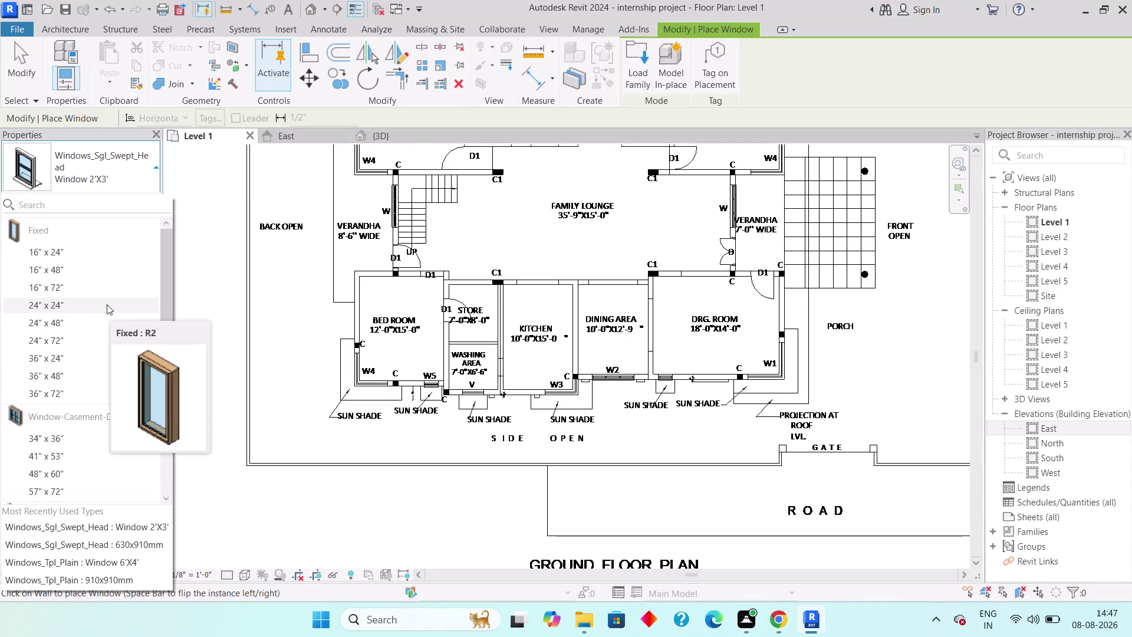
Choose the Fixed 16" x 24" window type from the Type Selector.
scroll(up, 3)
scroll(down, 3)
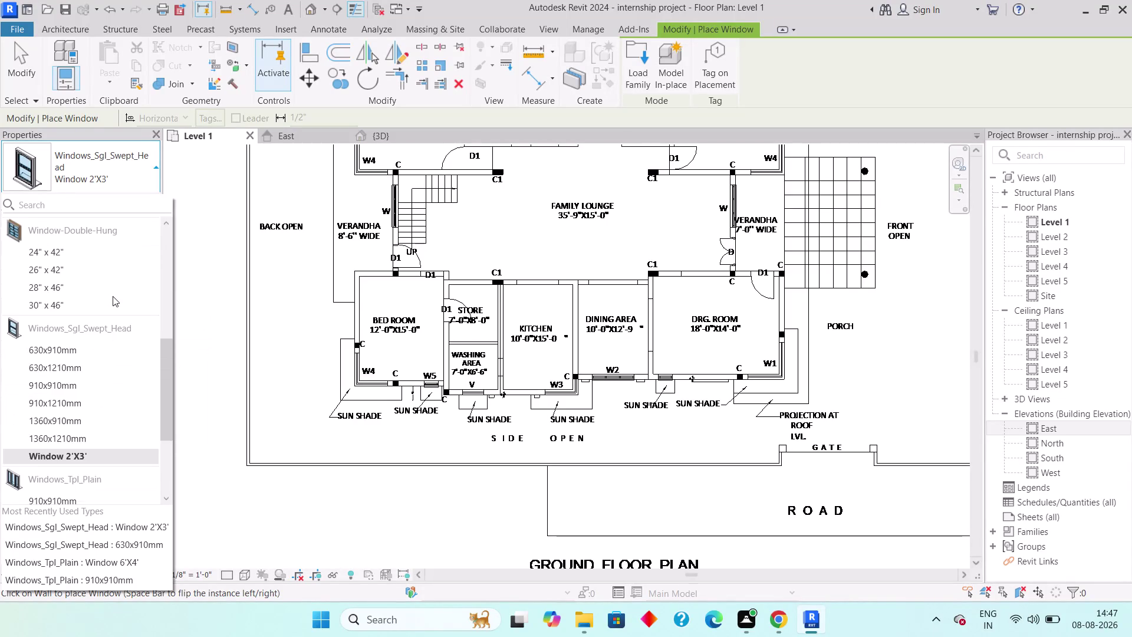
scroll(down, 3)
scroll(down, 3)
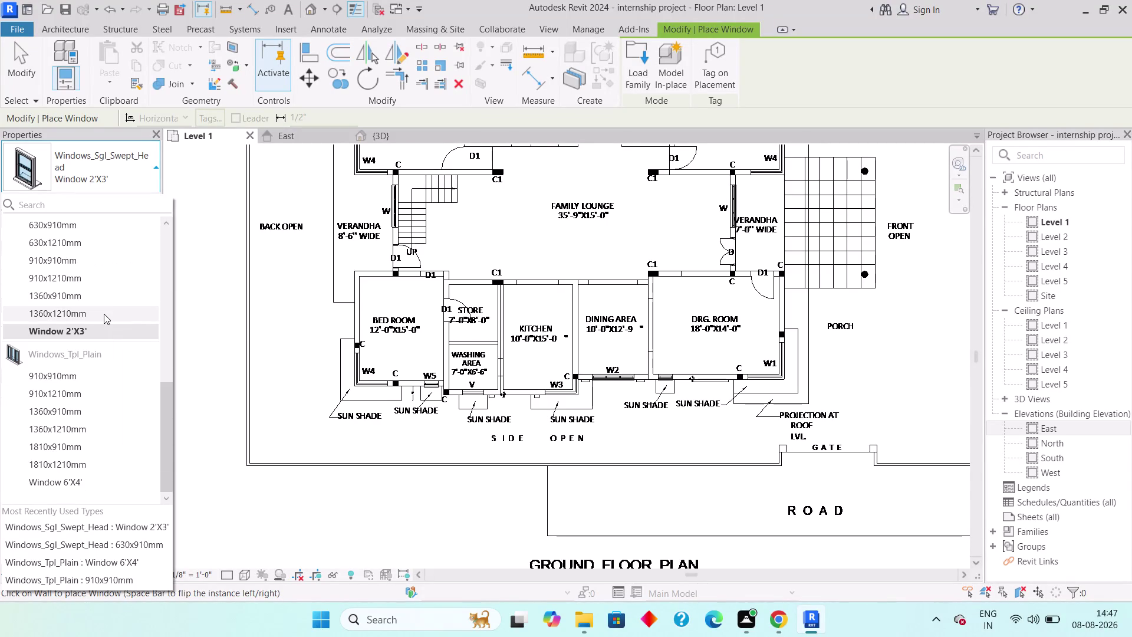
scroll(up, 3)
scroll(up, 3)
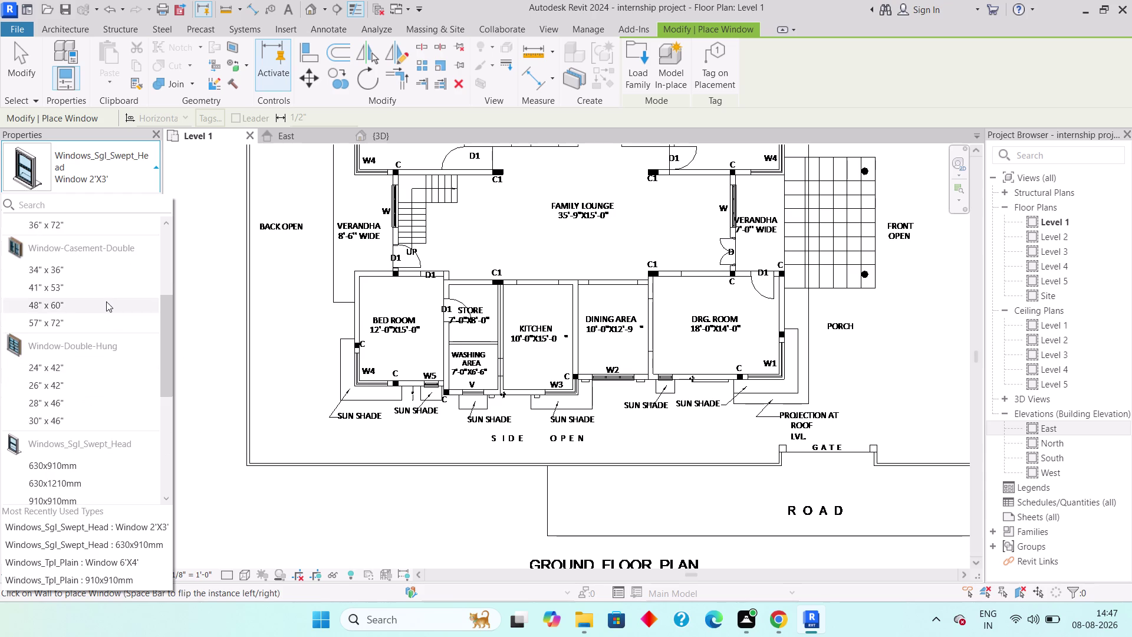
scroll(up, 3)
scroll(up, 3)
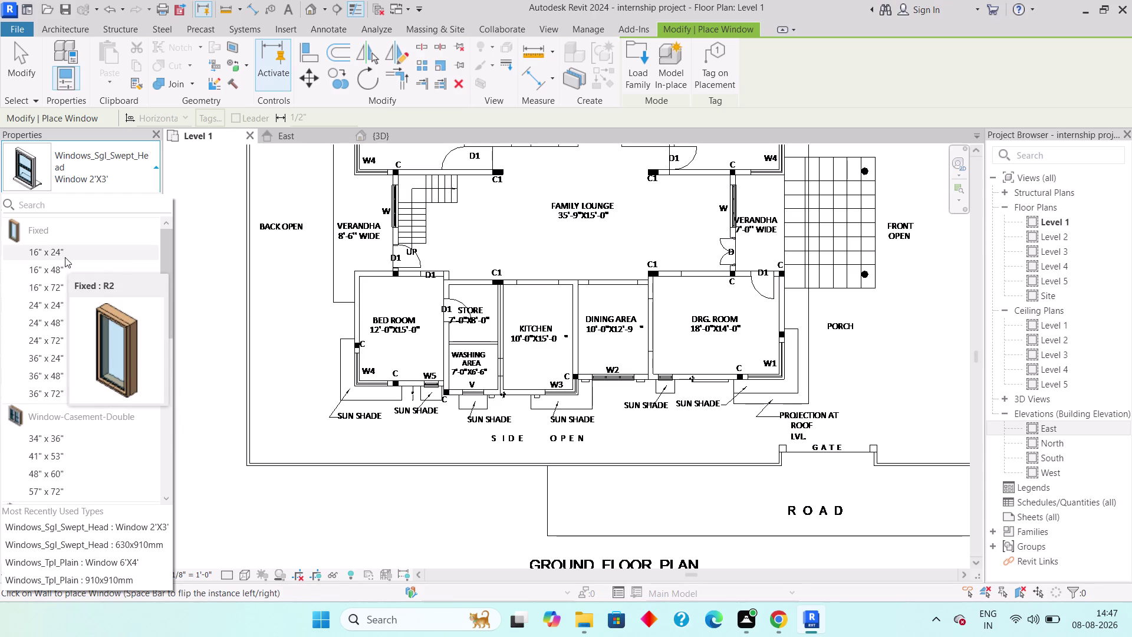
scroll(down, 3)
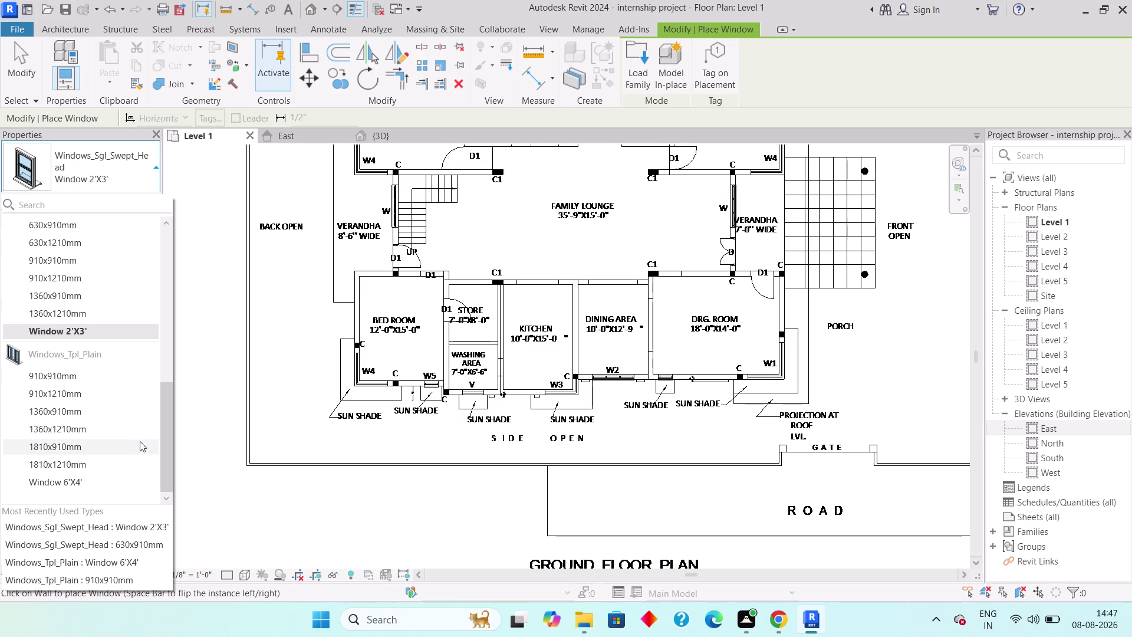
scroll(up, 3)
scroll(up, 3)
scroll(up, 3)
click(106, 256)
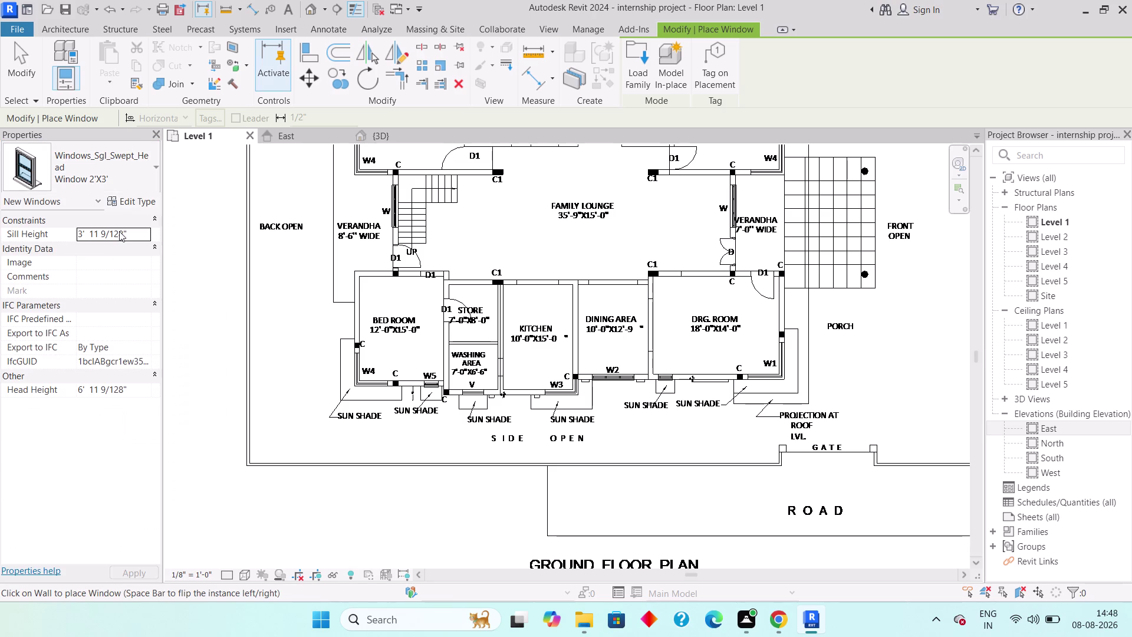
Open the type properties of the Fixed 16" x 24" window type.
click(132, 196)
click(133, 200)
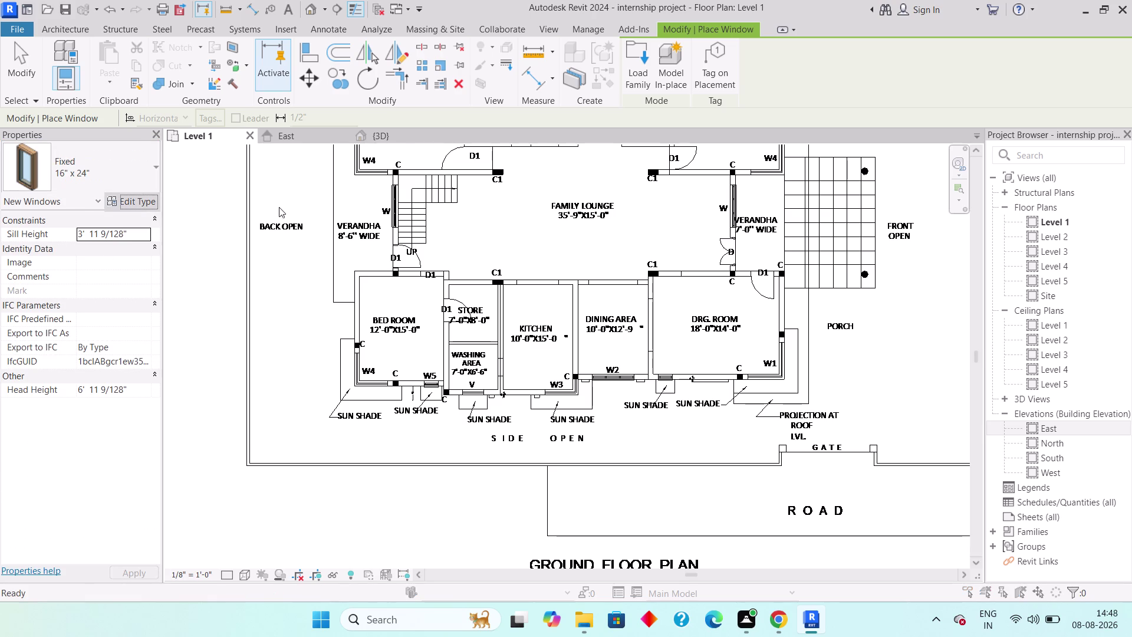
click(942, 139)
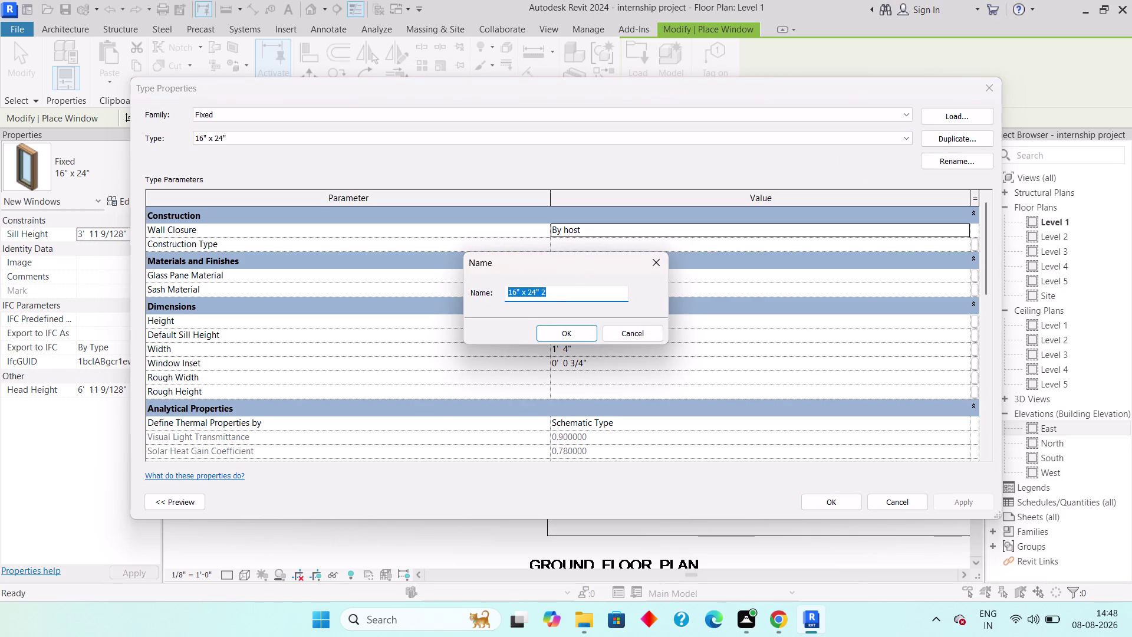
key(shift+v)
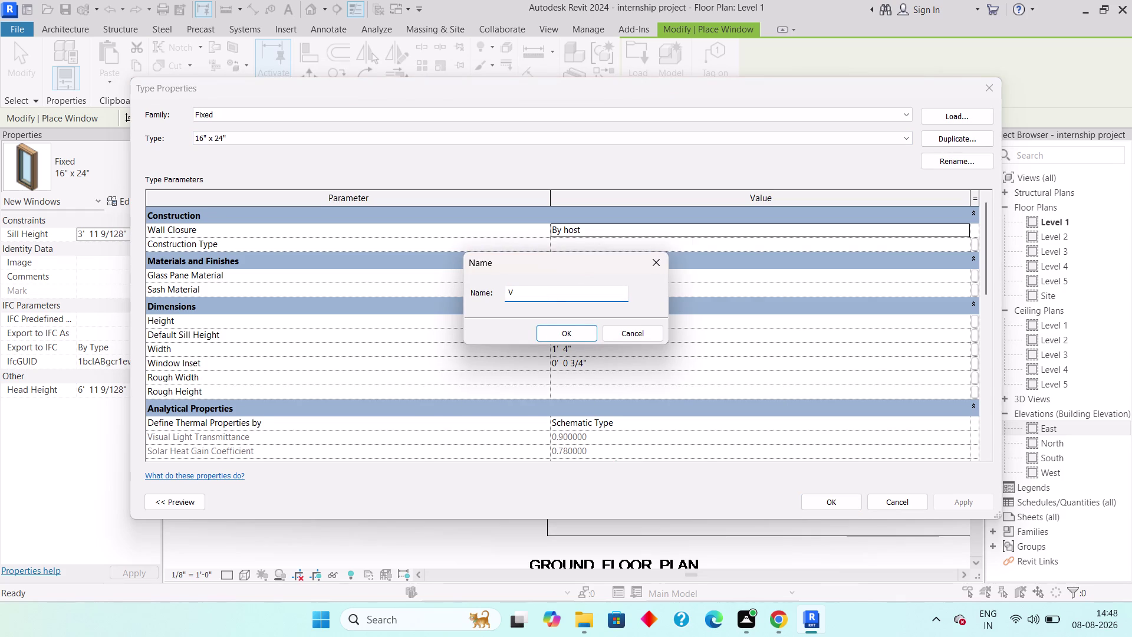
text(an)
key(BackSpace)
key(BackSpace)
text(enti)
text(lation)
key(space)
key(3)
key(apostrophe)
key(shift+x)
text(1')
click(571, 333)
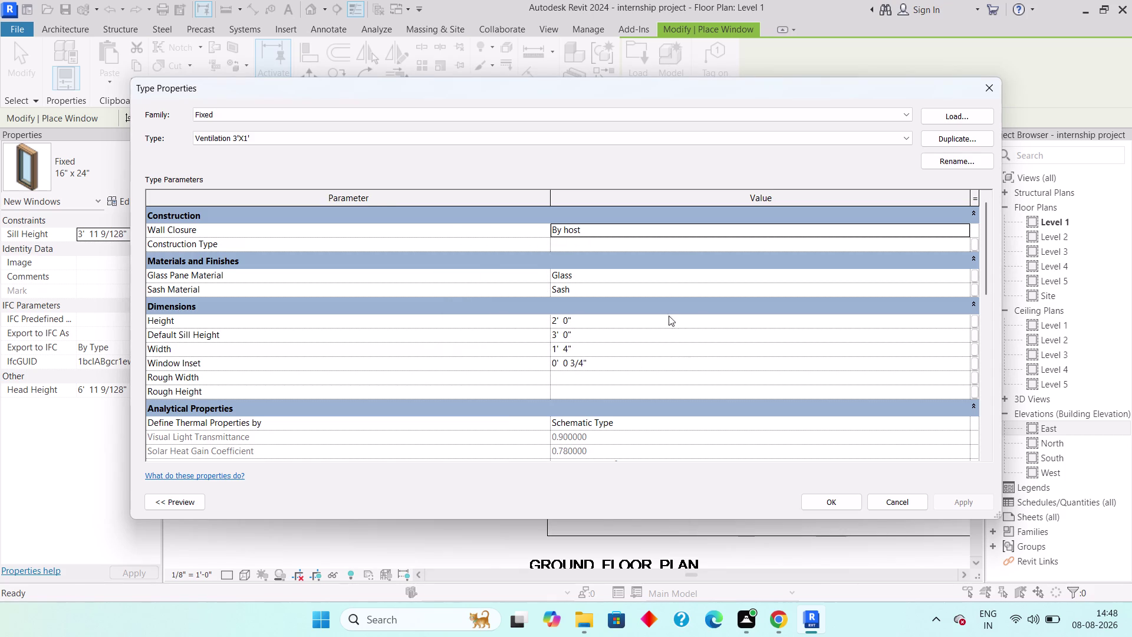
scroll(down, 3)
scroll(up, 3)
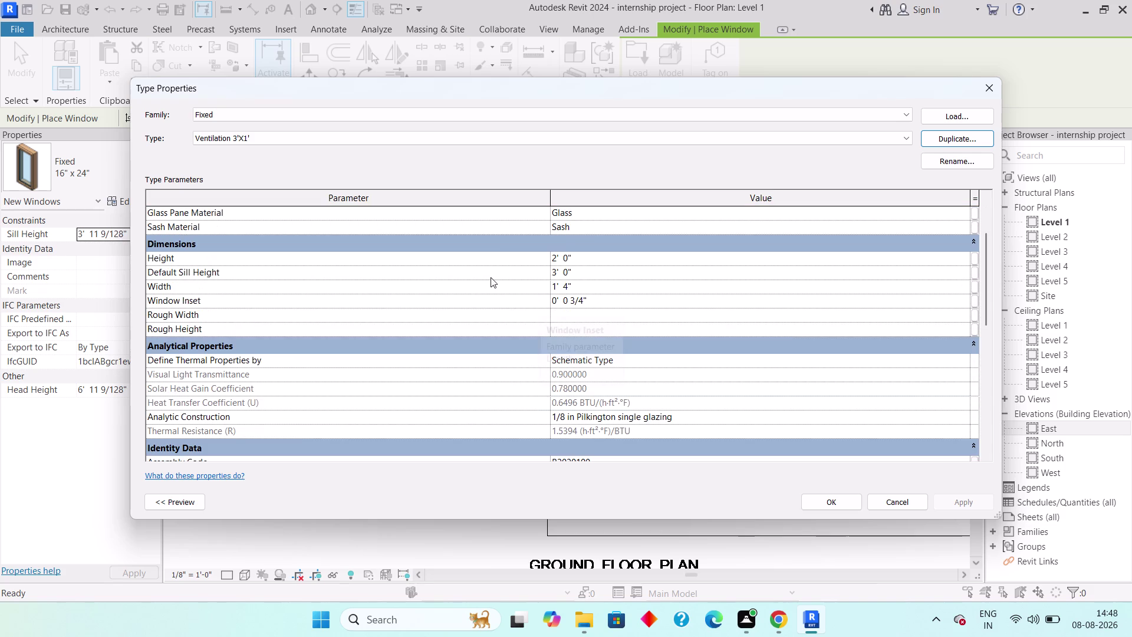
click(601, 257)
text(1)
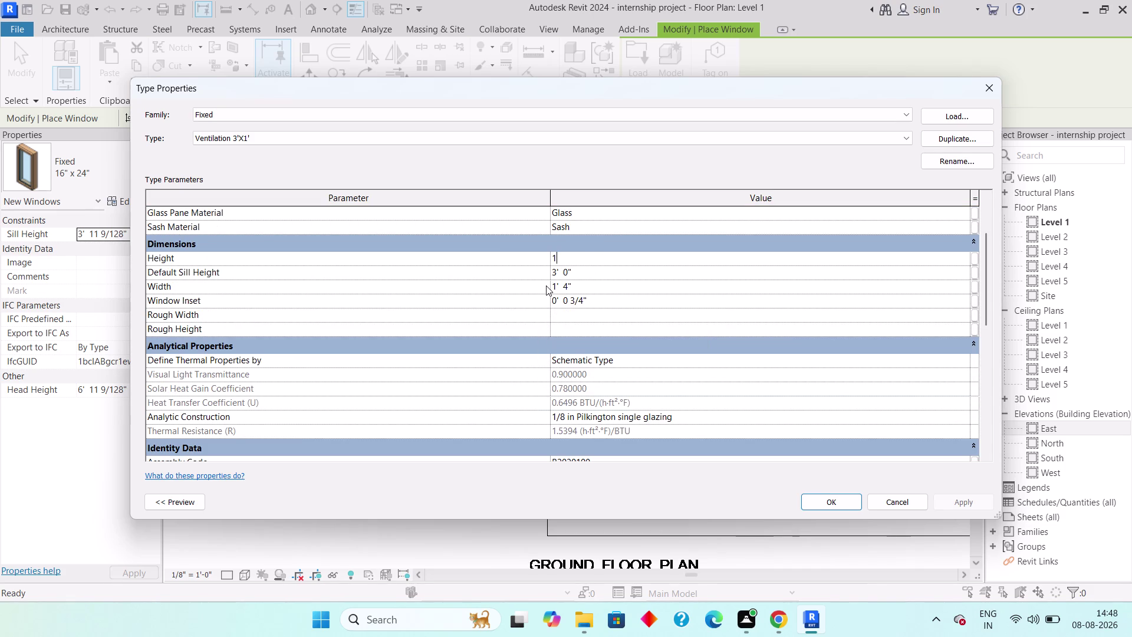
text(')
key(Return)
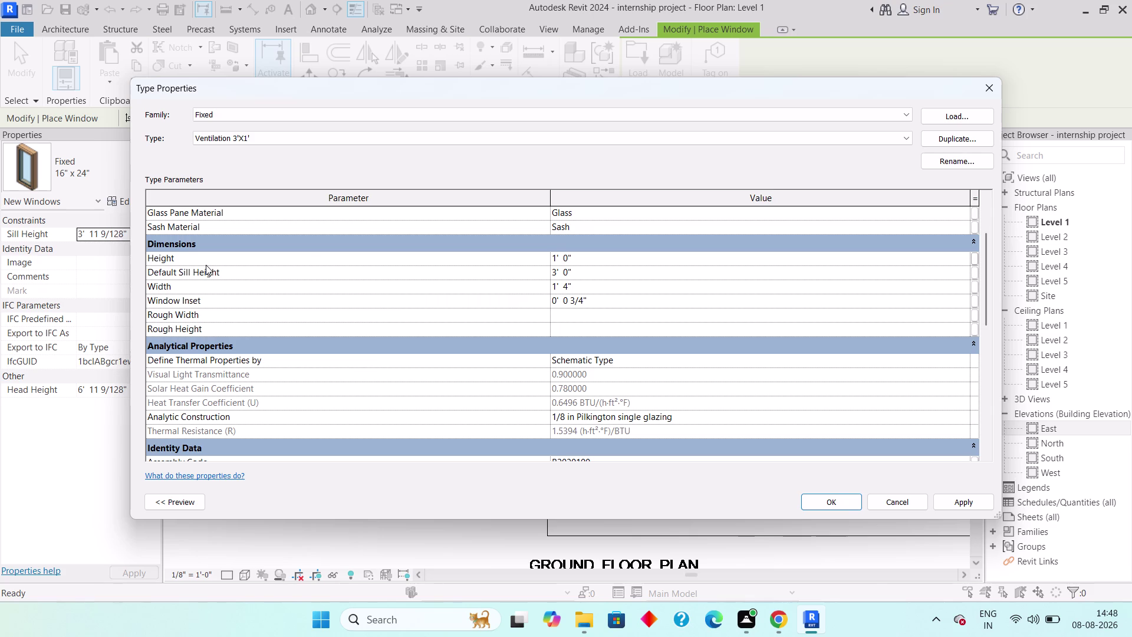
click(595, 275)
text(7')
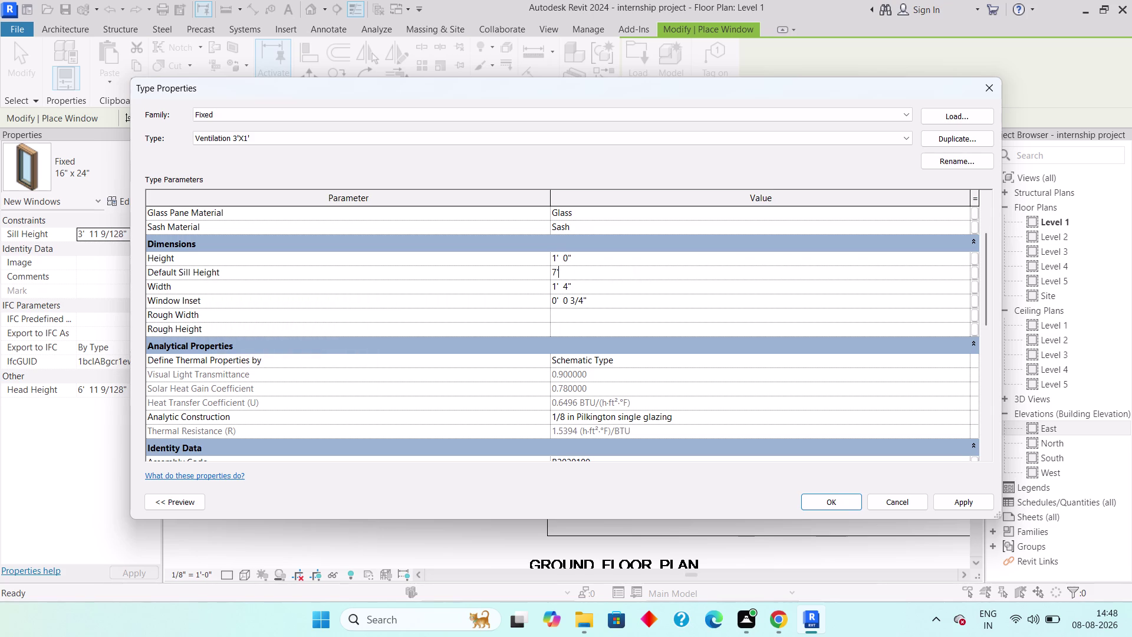
key(Return)
click(592, 310)
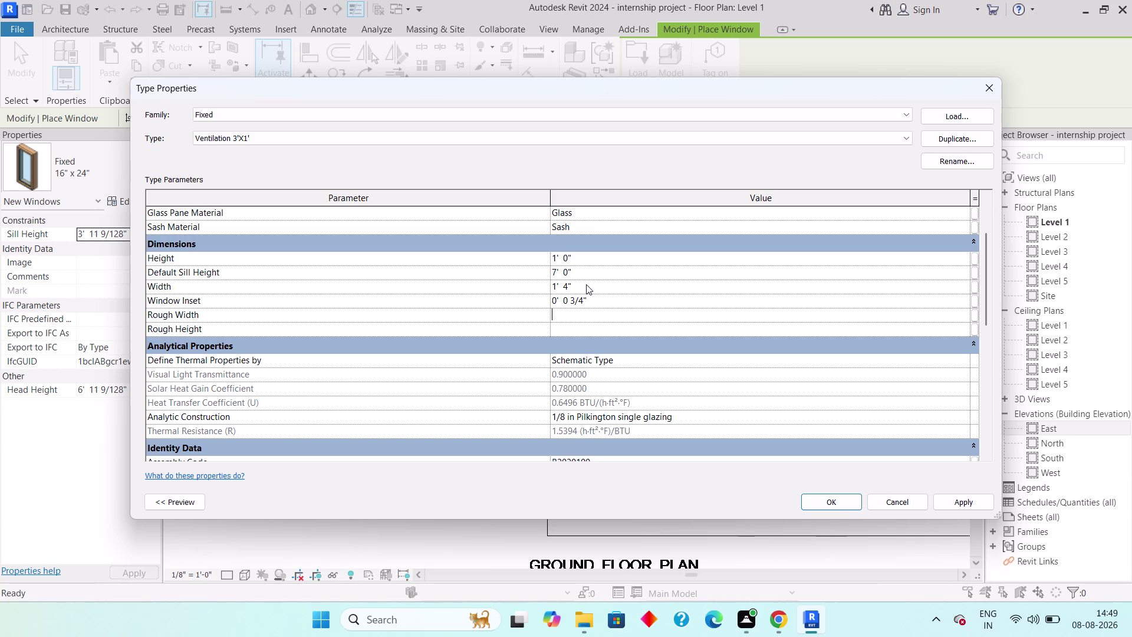
click(586, 284)
click(994, 88)
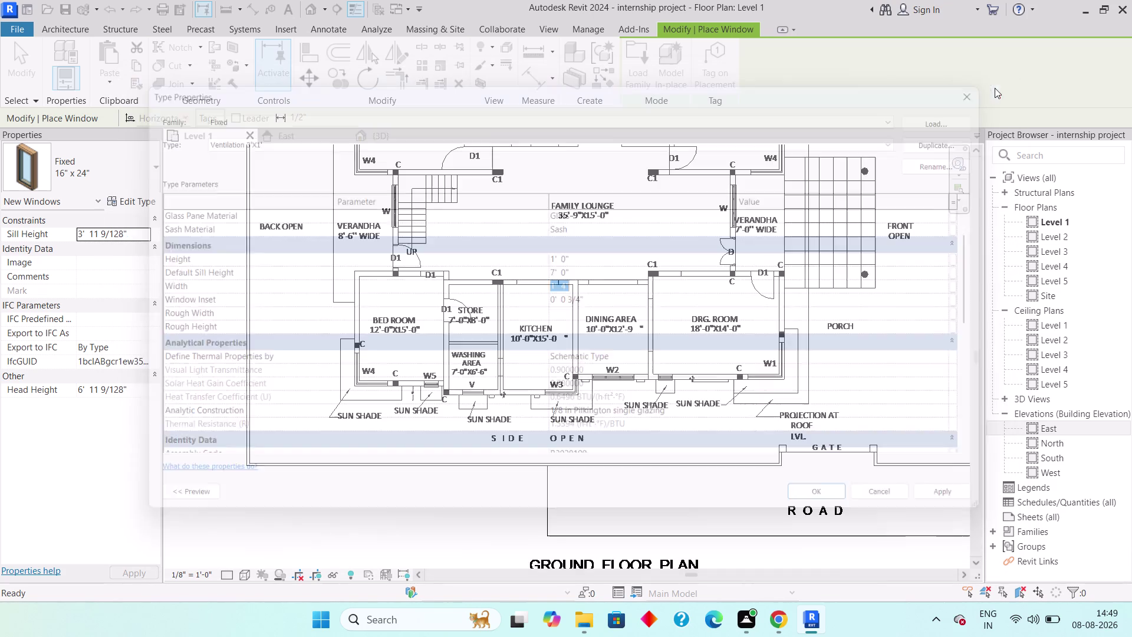
scroll(up, 3)
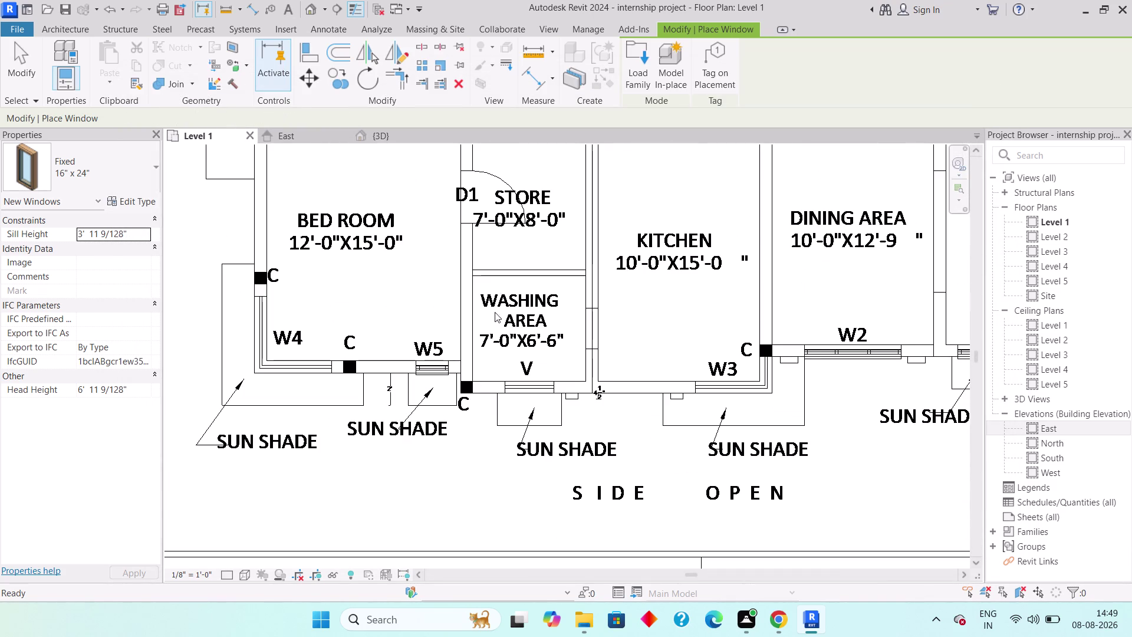
click(218, 9)
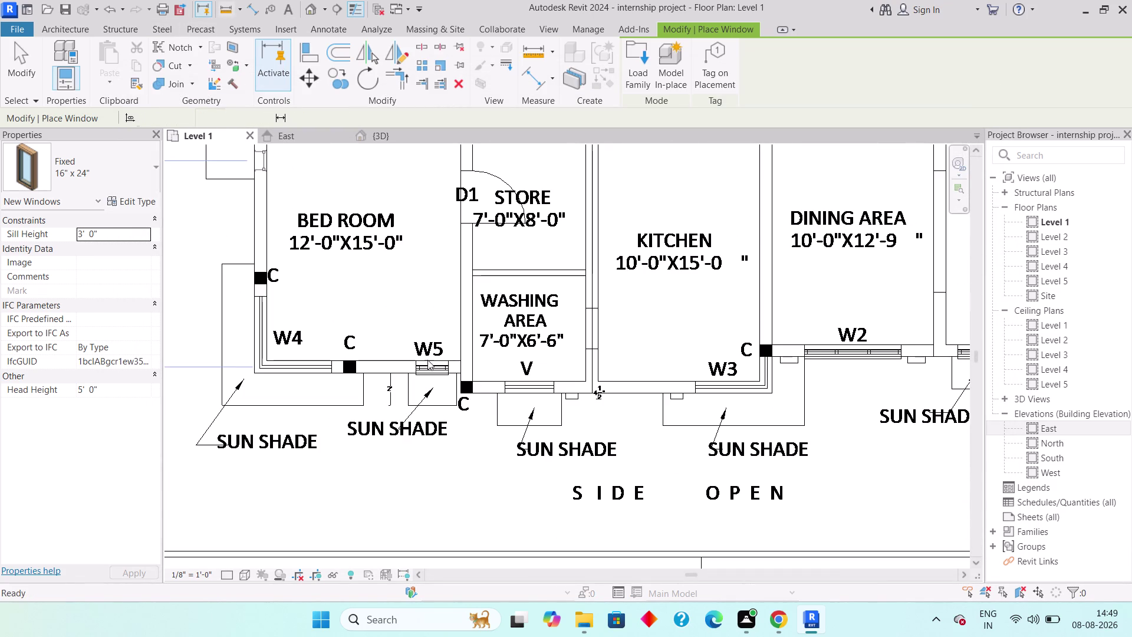
click(505, 395)
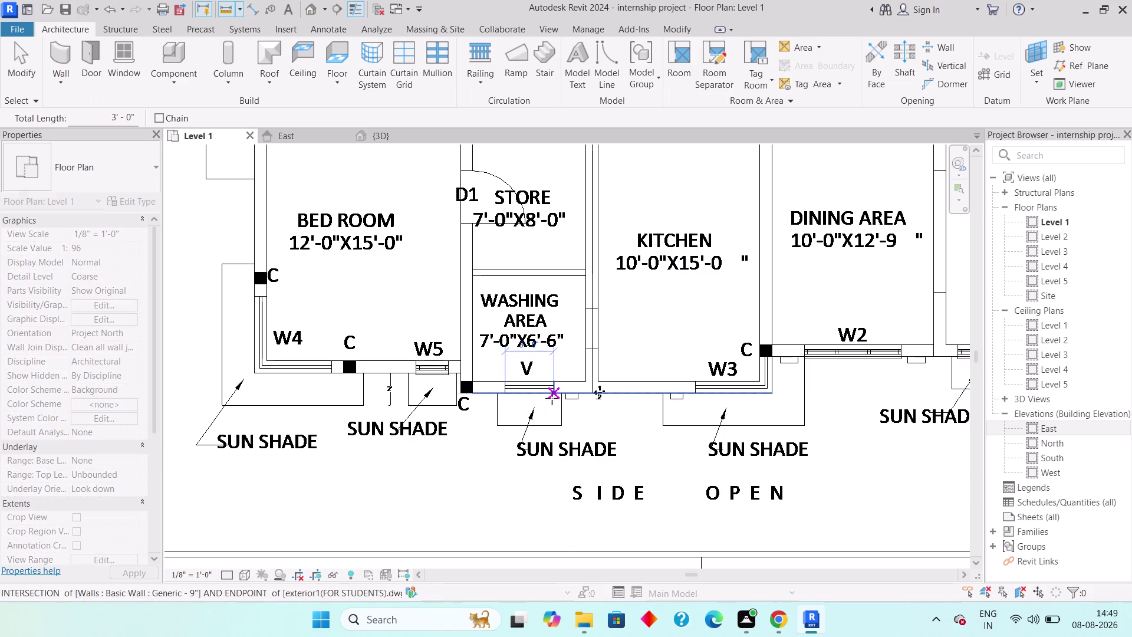
click(552, 398)
scroll(up, 3)
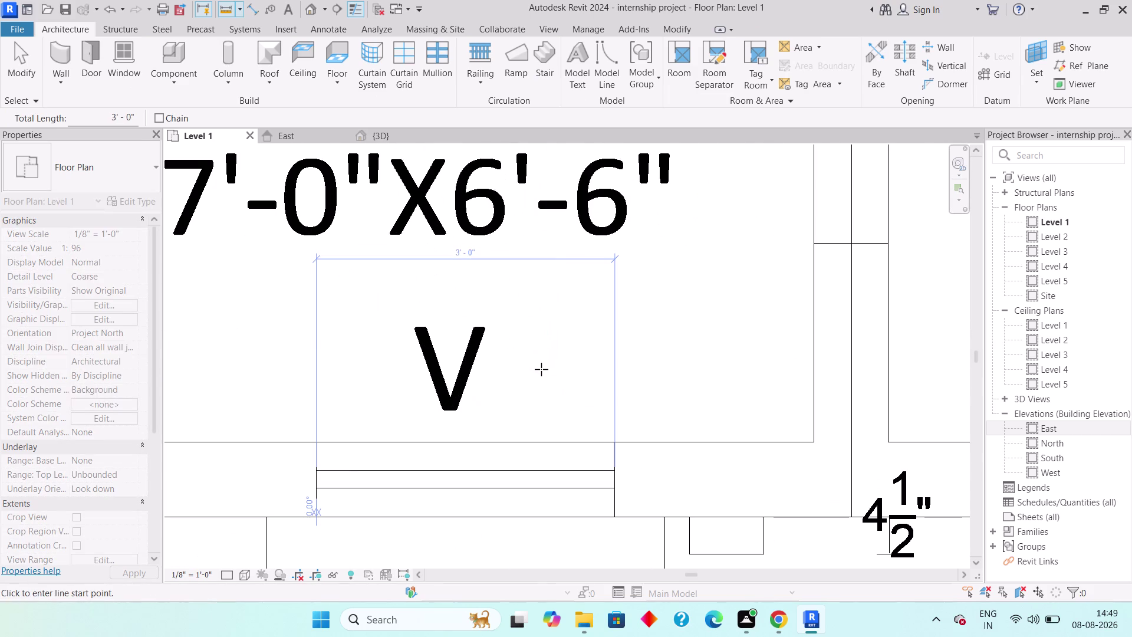
key(Escape)
scroll(down, 3)
key(Escape)
scroll(down, 3)
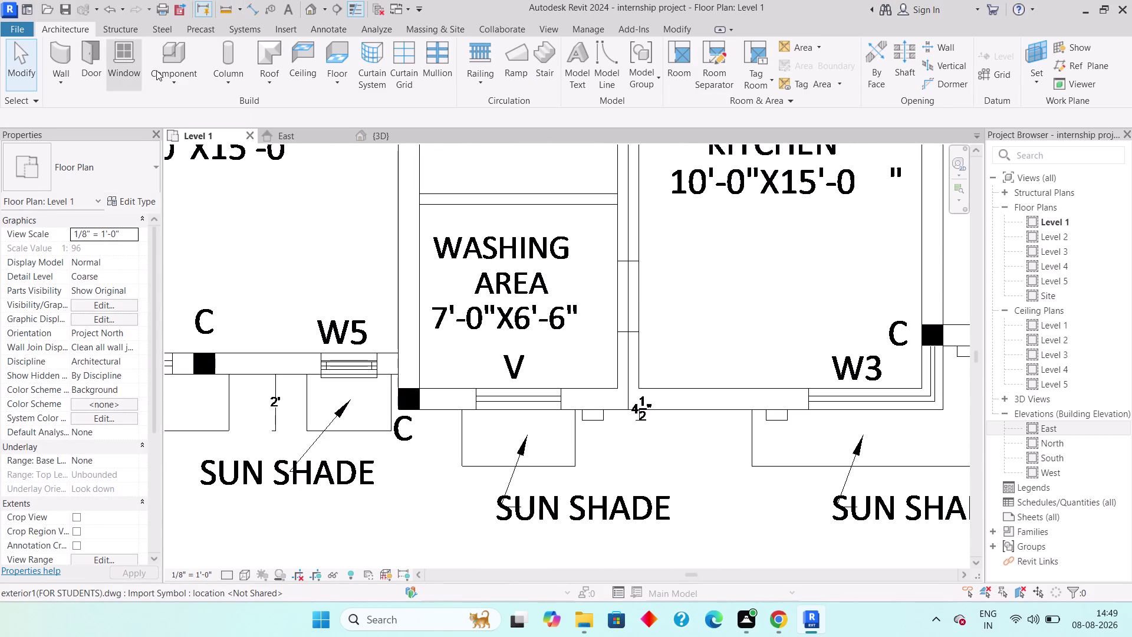
click(136, 72)
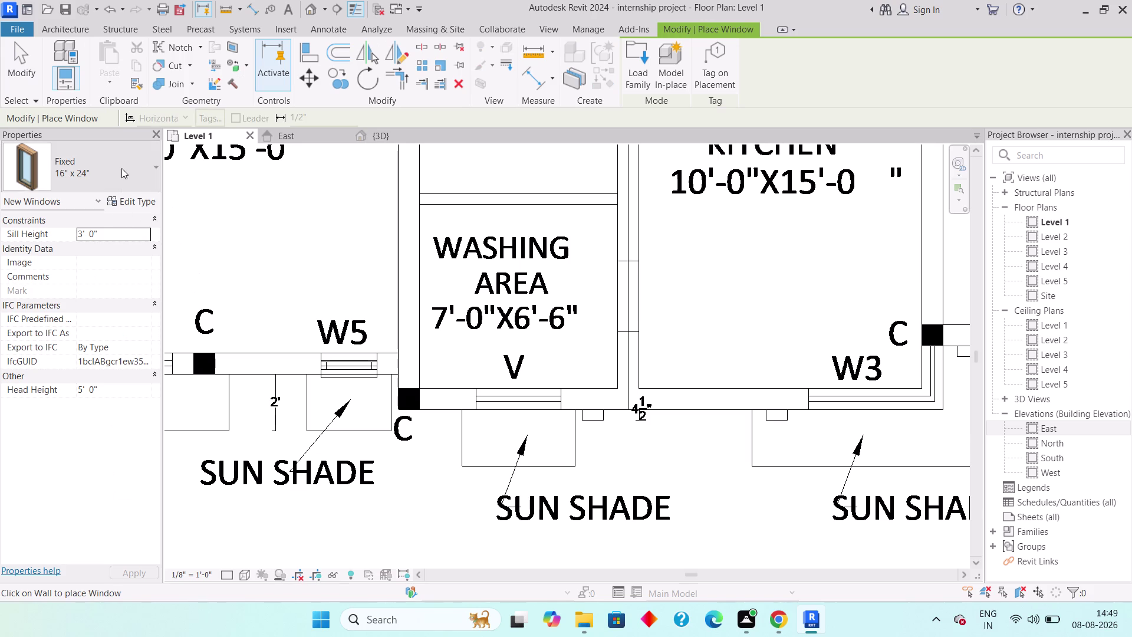
click(122, 161)
click(120, 160)
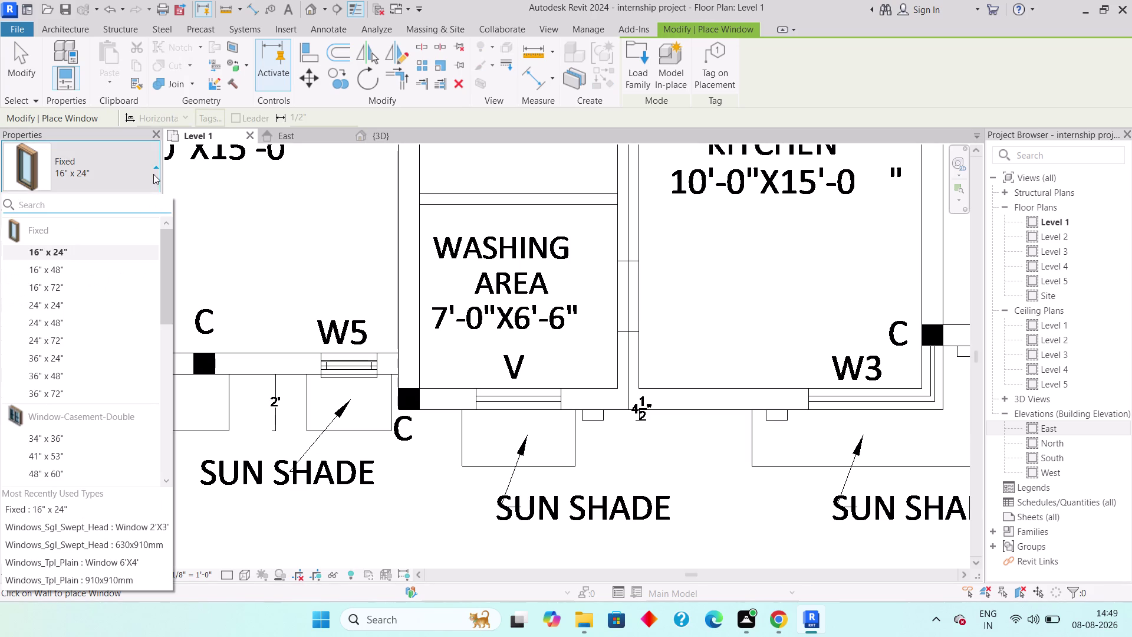
click(193, 186)
click(156, 197)
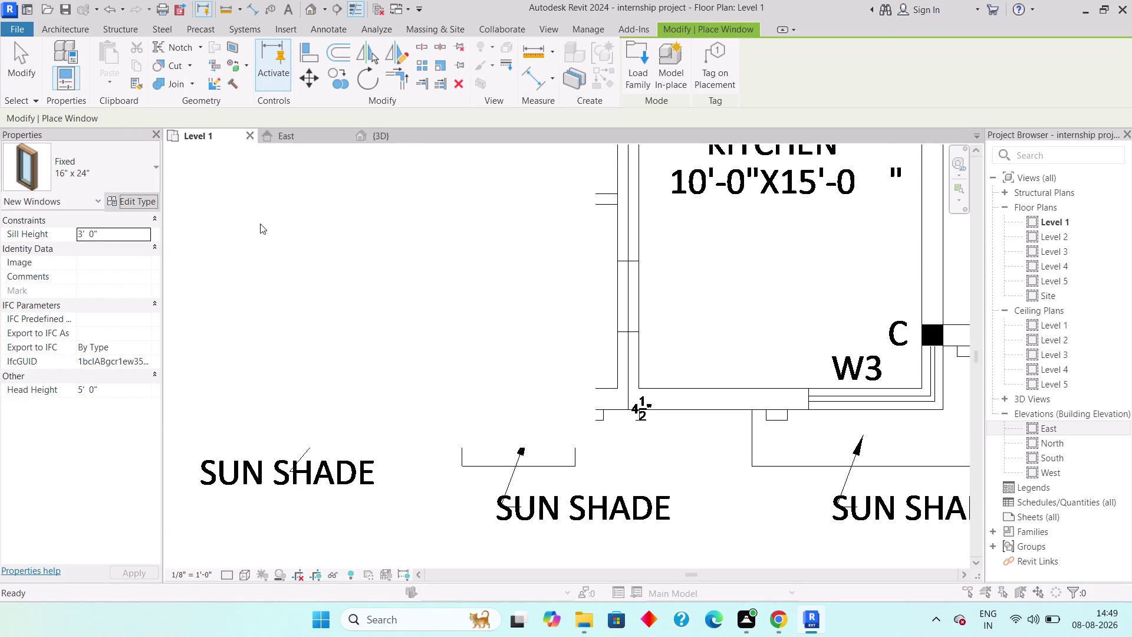
click(933, 132)
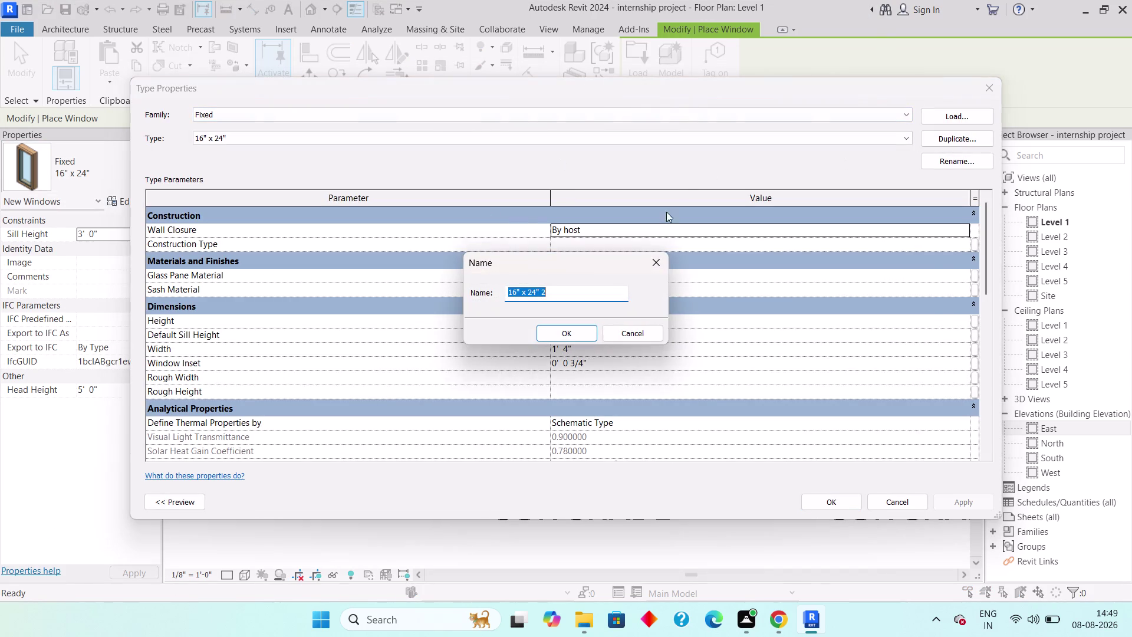
Name the duplicated window type "Ven 3'X1'".
key(shift+v)
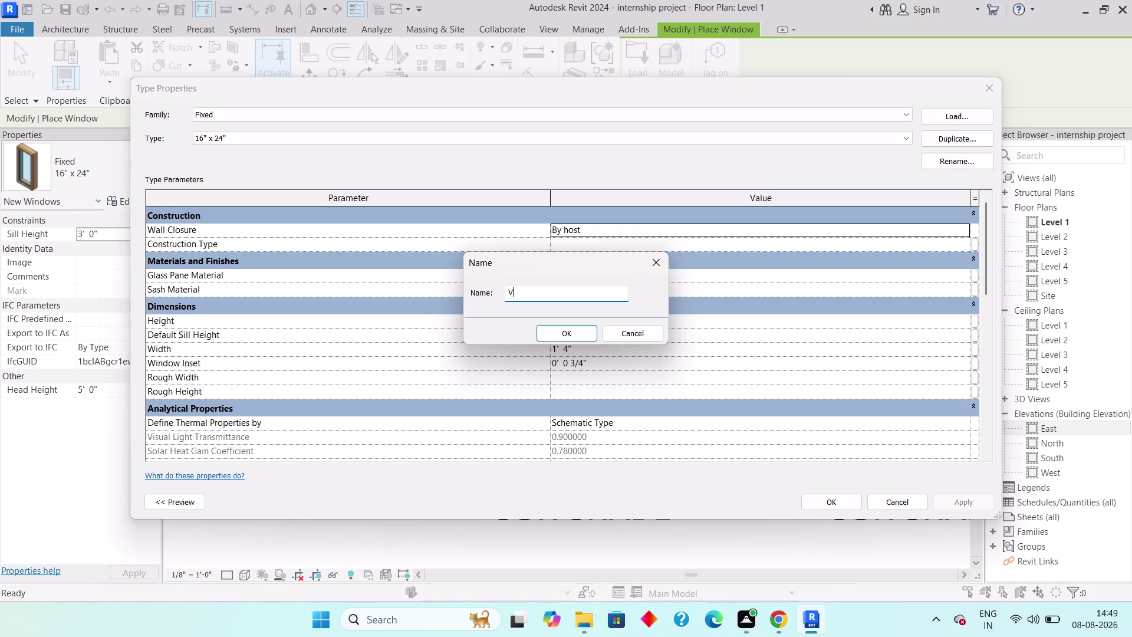
text(en)
key(space)
text(3')
text(X1')
key(Return)
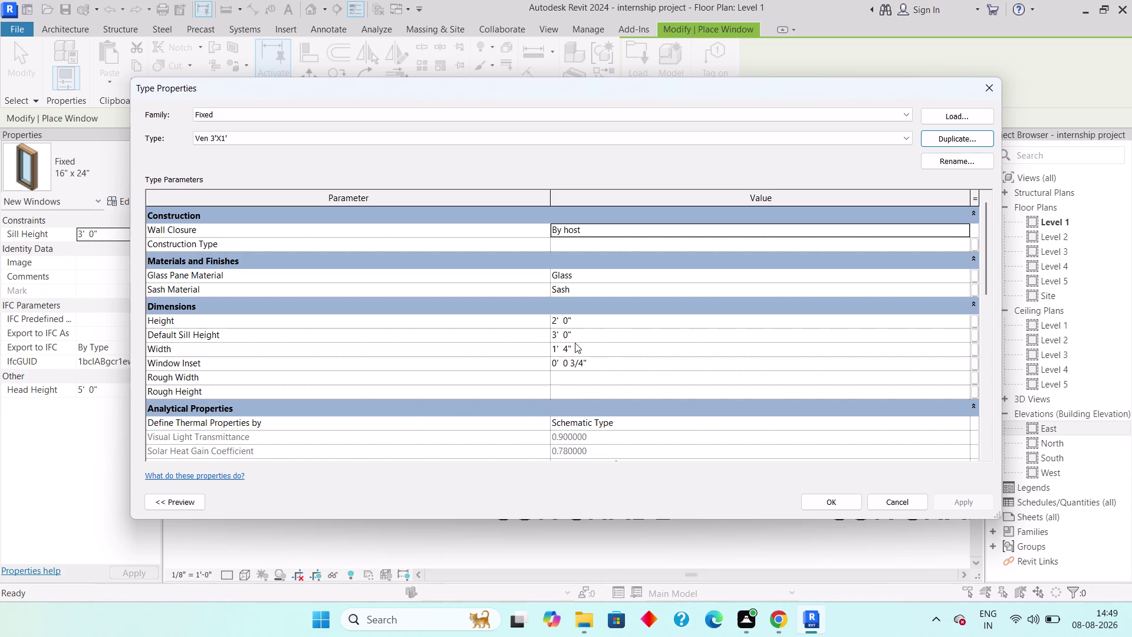
Set the type's Height to 1' and Default Sill Height to 7'.
click(587, 320)
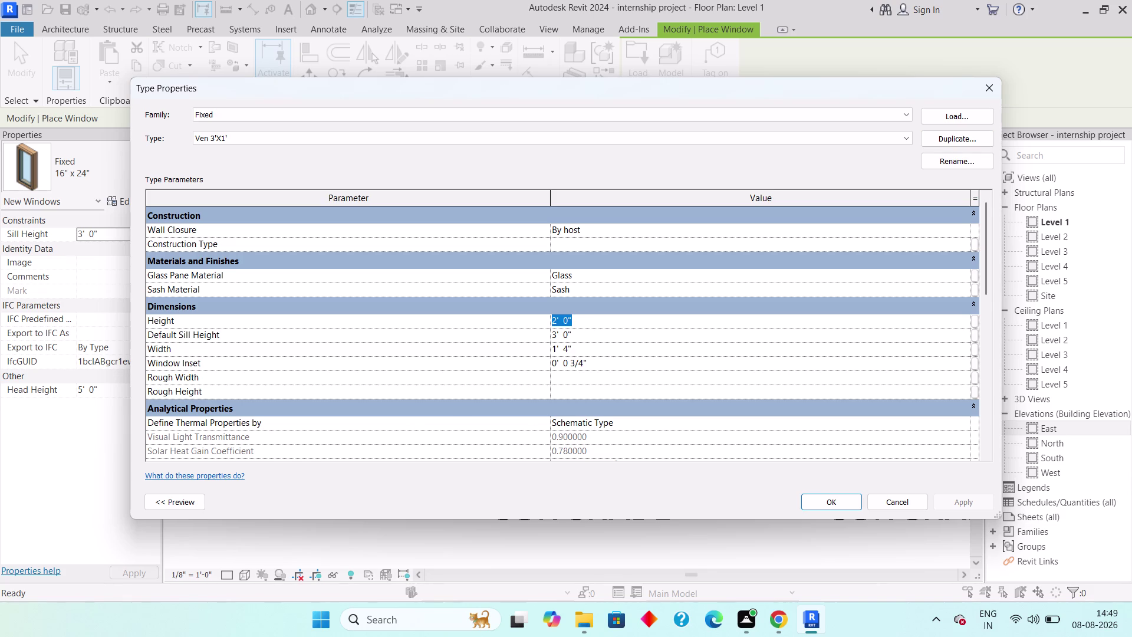
text(1')
key(Return)
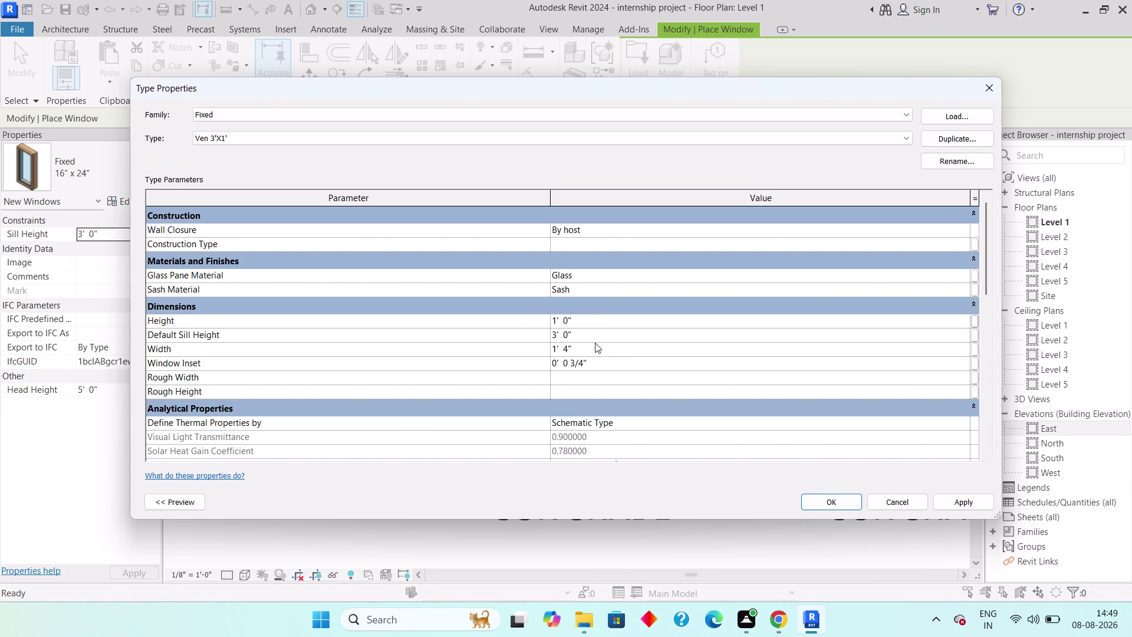
click(598, 337)
text(7)
text(')
key(Return)
Set the Width to 3', correcting a mistyped value.
click(592, 350)
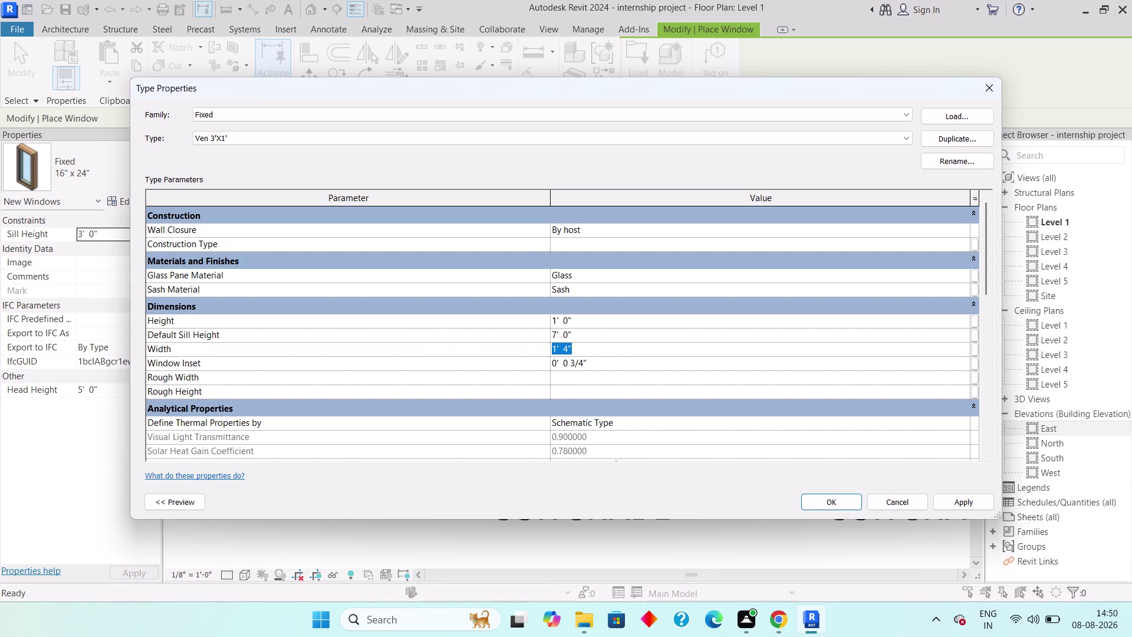
text(32)
key(apostrophe)
key(BackSpace)
key(BackSpace)
key(BackSpace)
key(3)
key(apostrophe)
key(Return)
Set Window Inset to 1' 4", replacing a wrongly entered 3'.
click(612, 364)
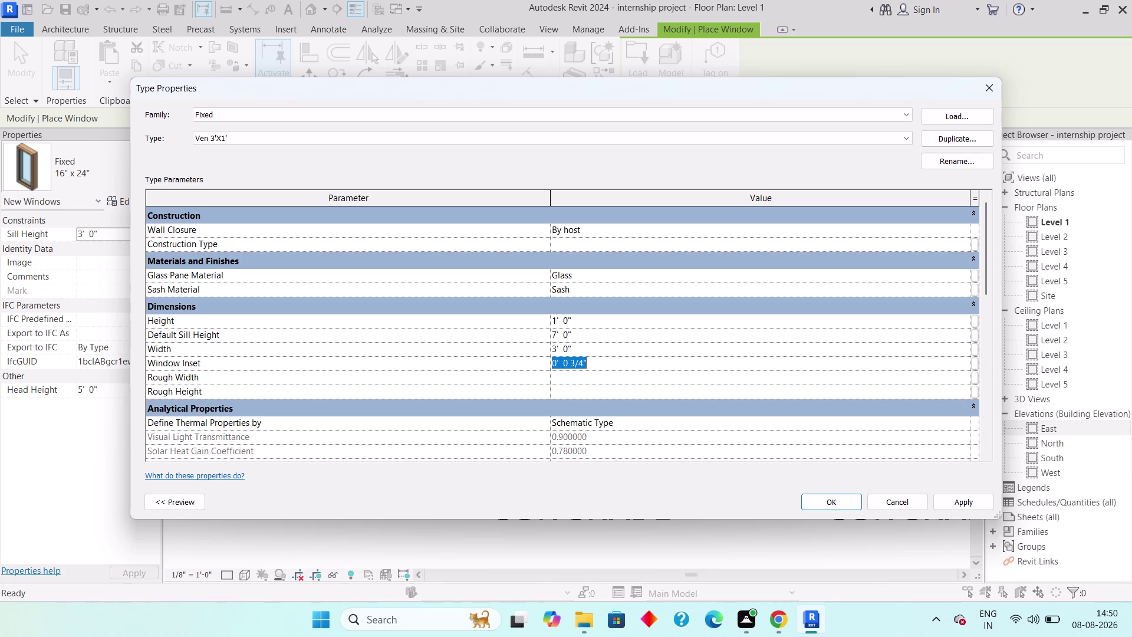
text(3')
key(Return)
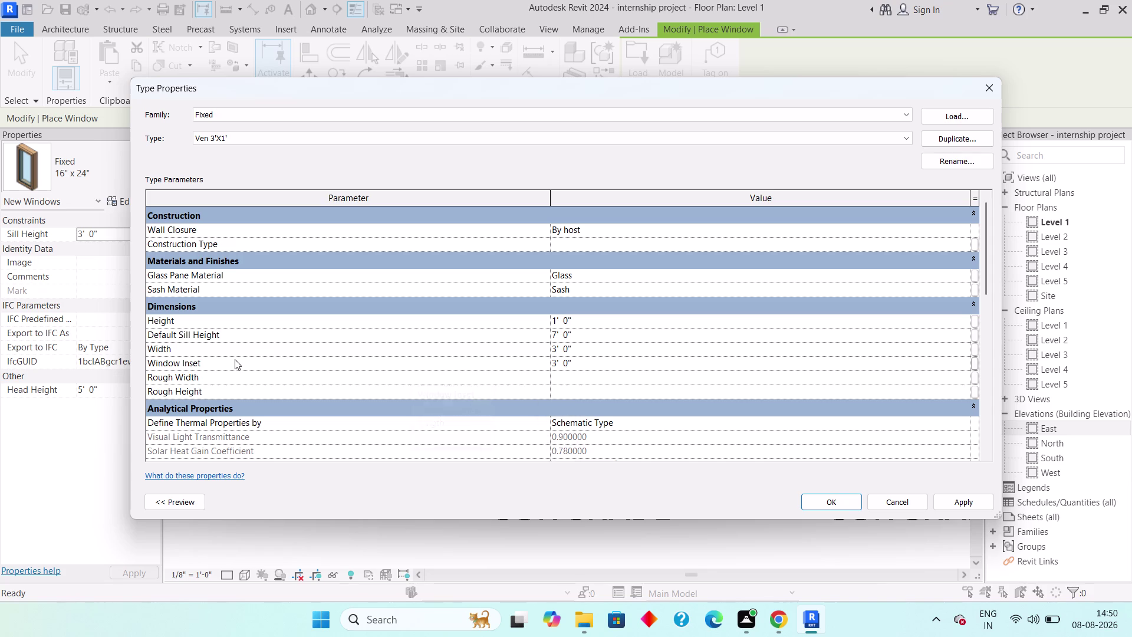
click(585, 362)
key(BackSpace)
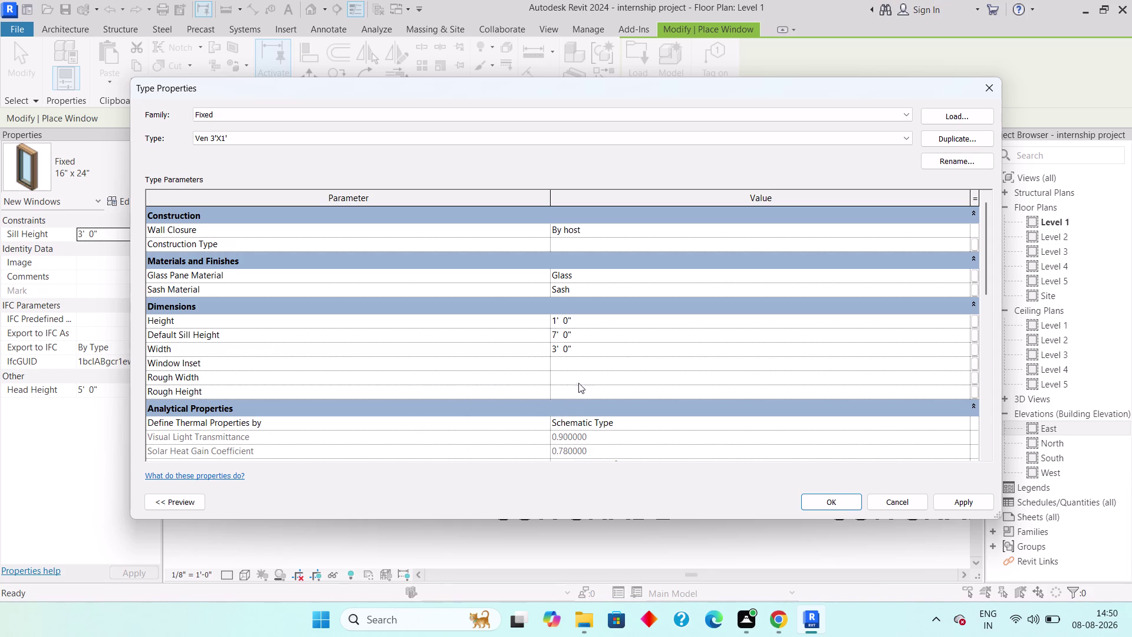
click(573, 375)
click(658, 303)
text(1')
text(4")
key(Return)
Set Rough Width 3' and Rough Height 1', then confirm with OK.
click(595, 375)
key(3)
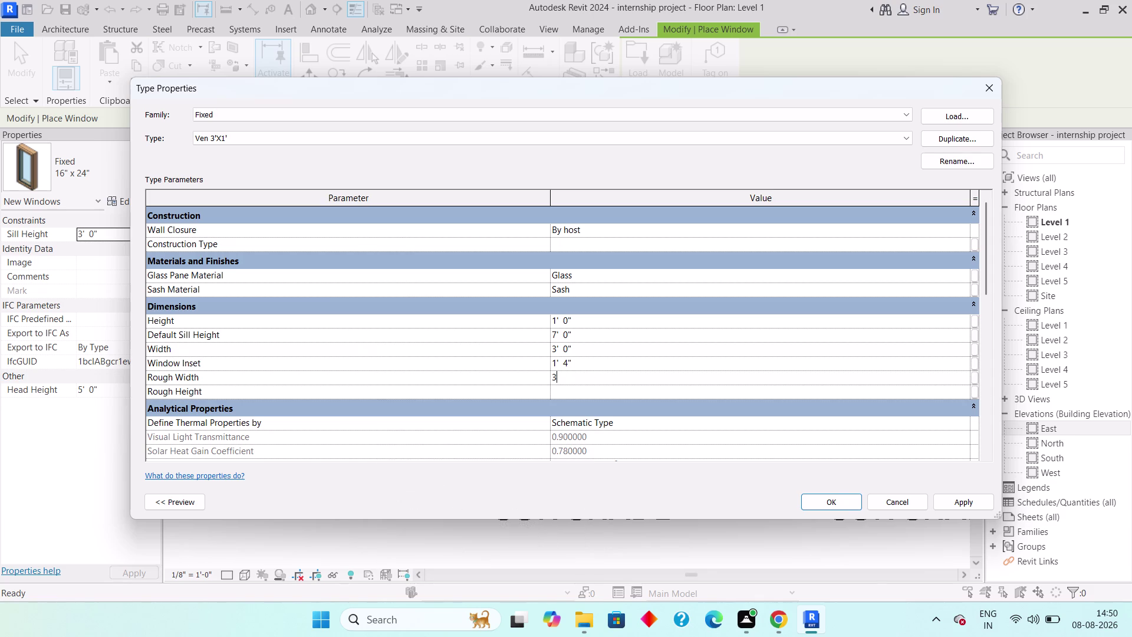
key(apostrophe)
key(Return)
click(590, 383)
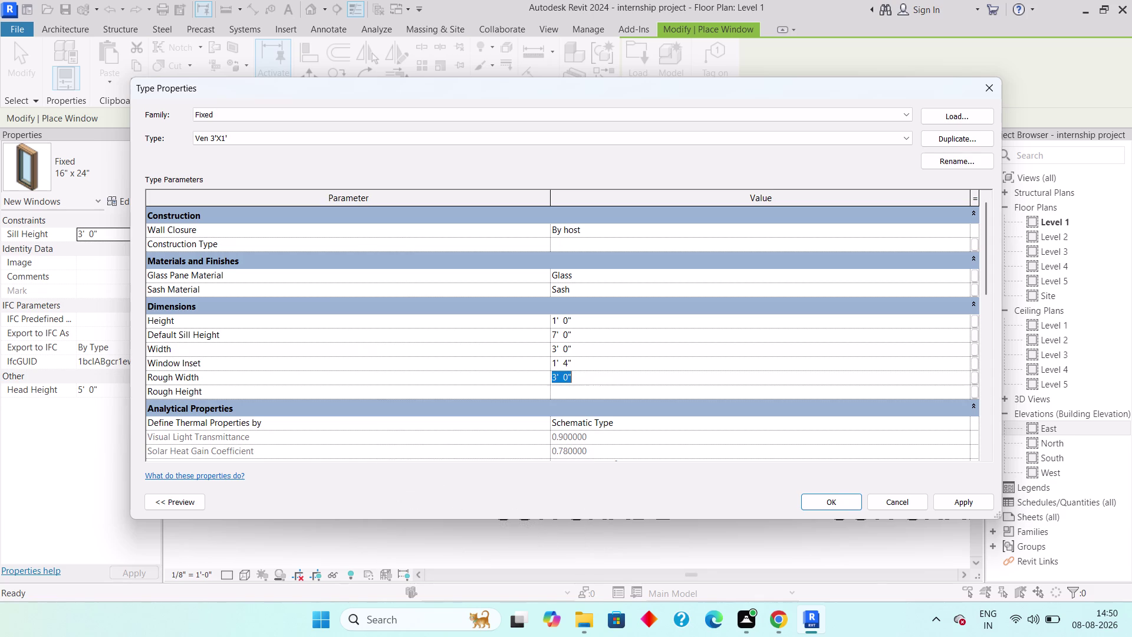
click(590, 394)
key(1)
key(apostrophe)
key(Return)
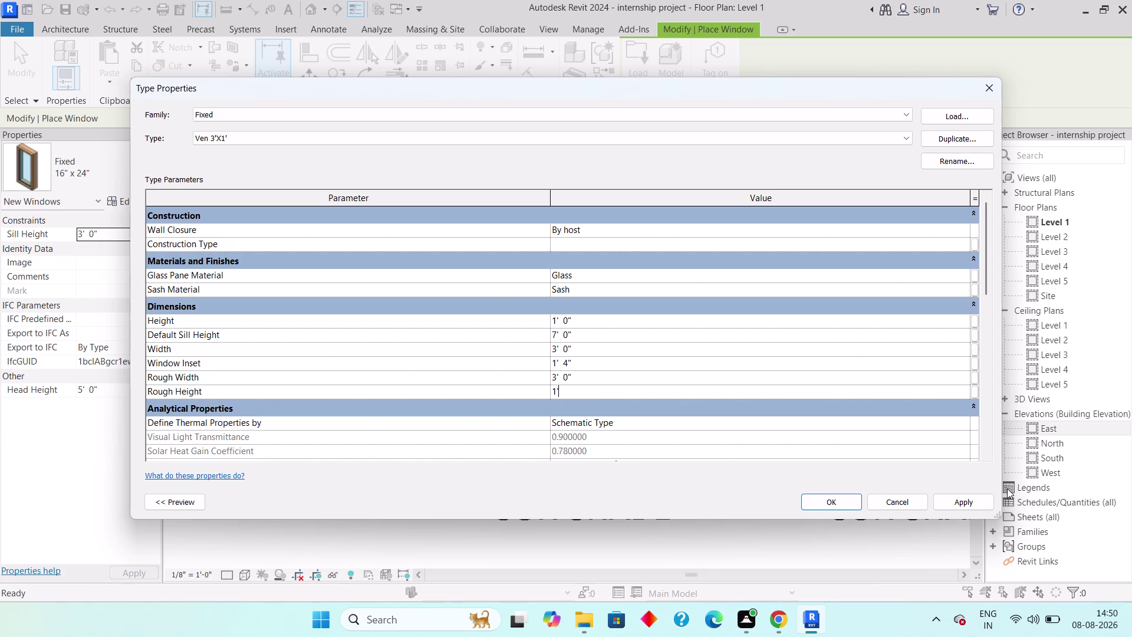
click(827, 494)
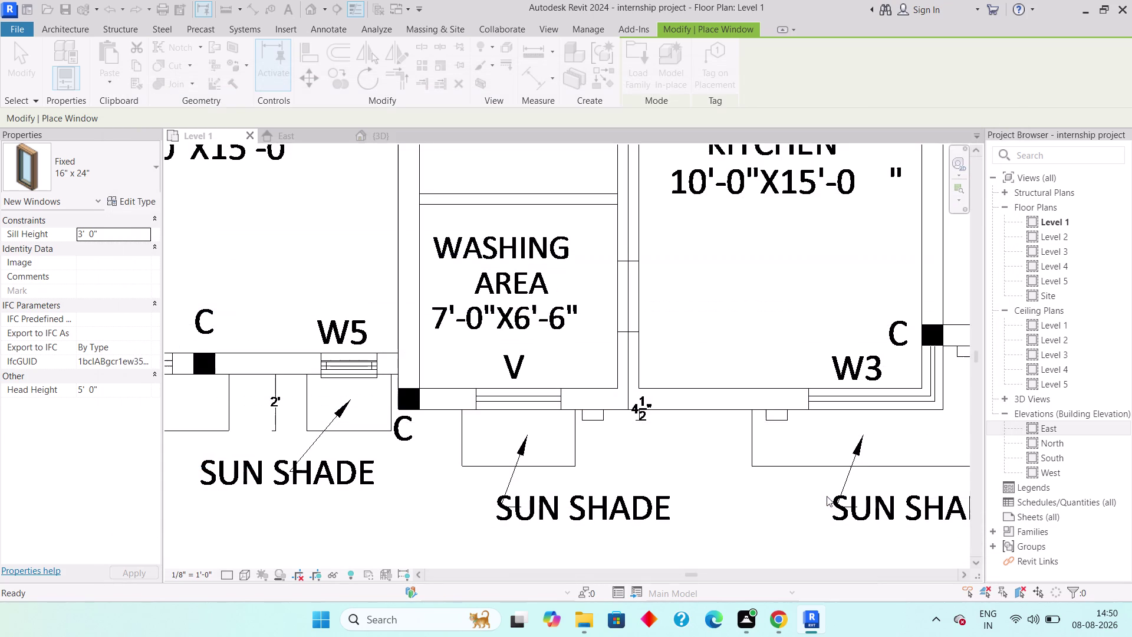
Place the Ven 3'X1' ventilator in the washing area's outer wall.
click(517, 400)
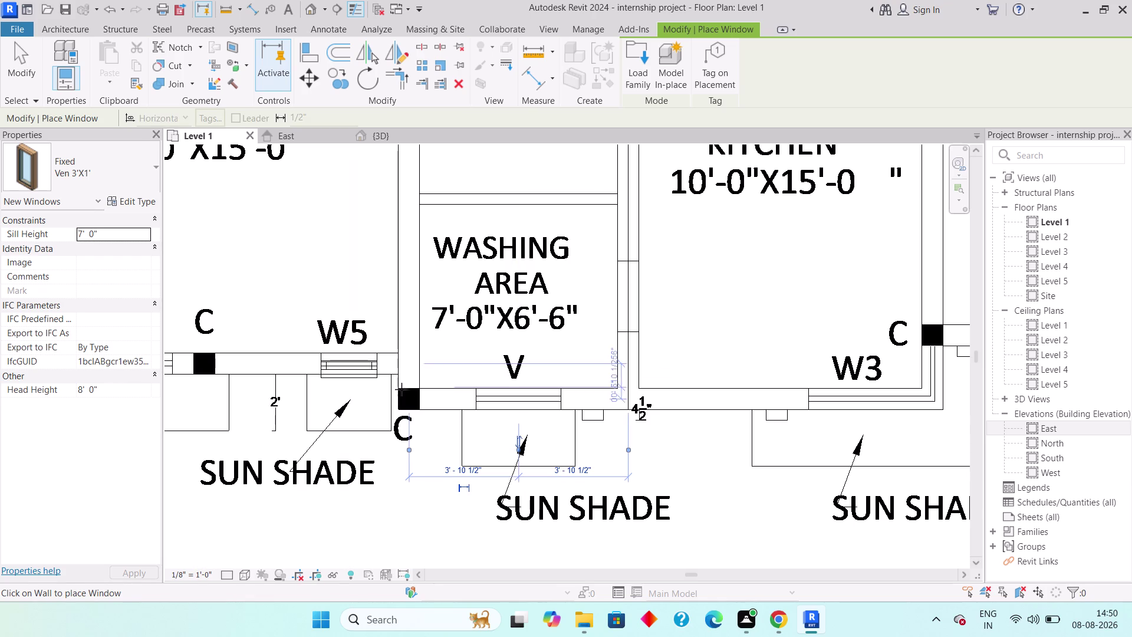
key(Escape)
key(Escape)
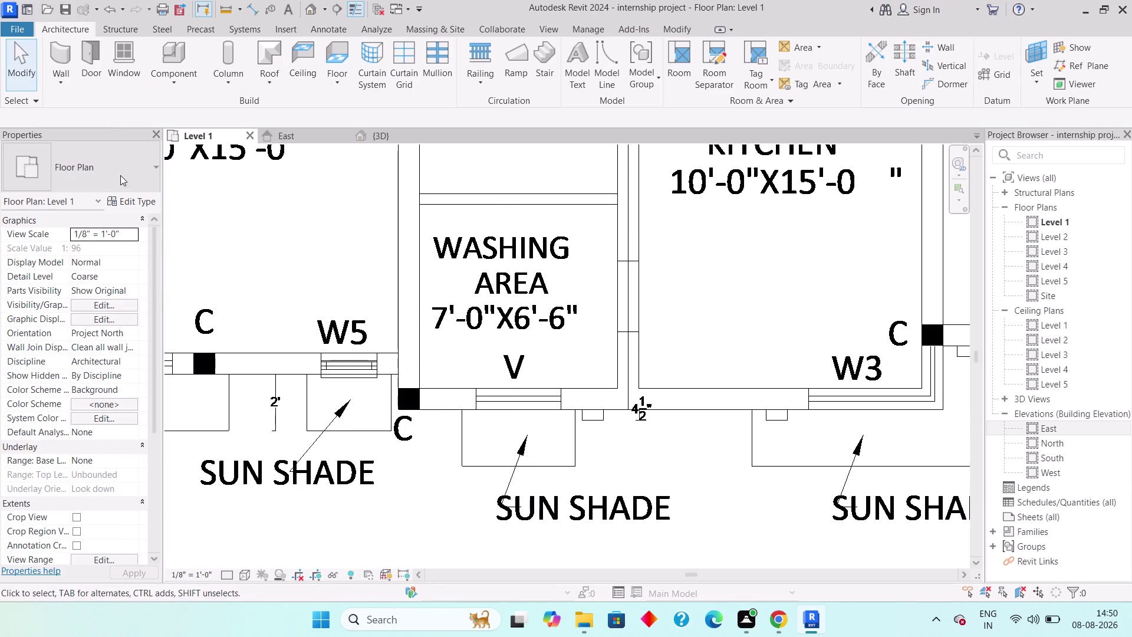
click(133, 84)
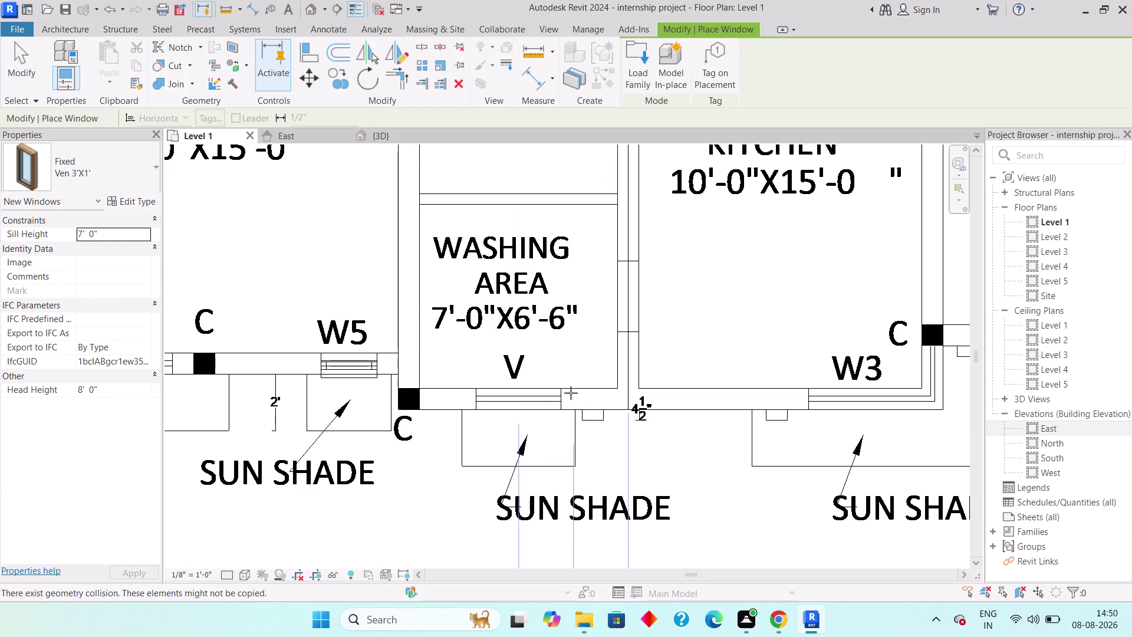
scroll(up, 3)
click(517, 403)
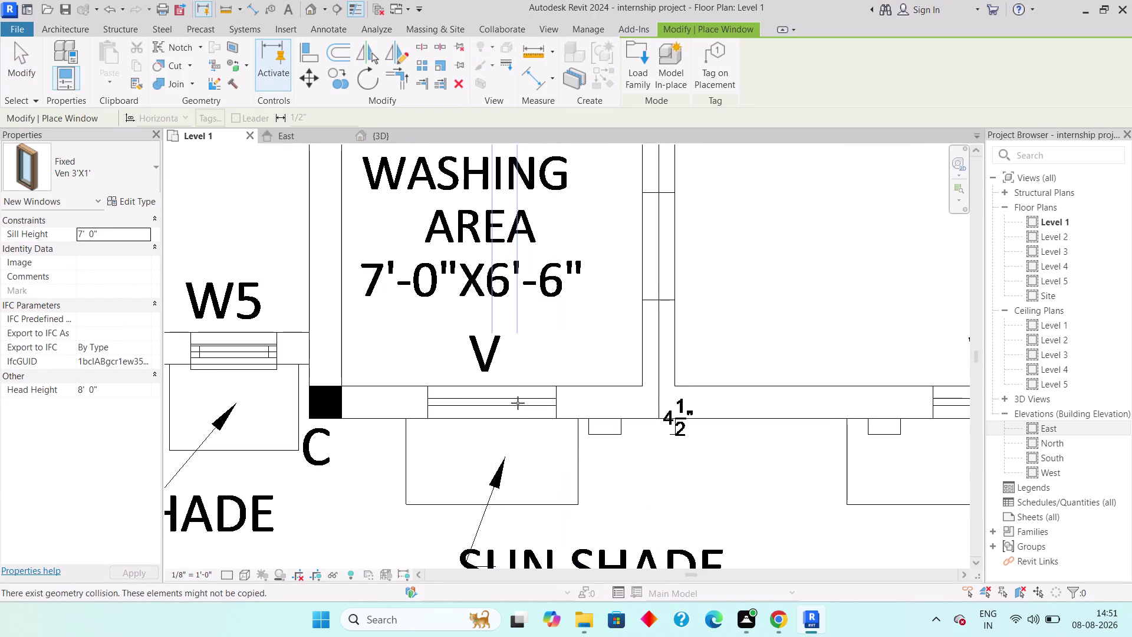
scroll(down, 3)
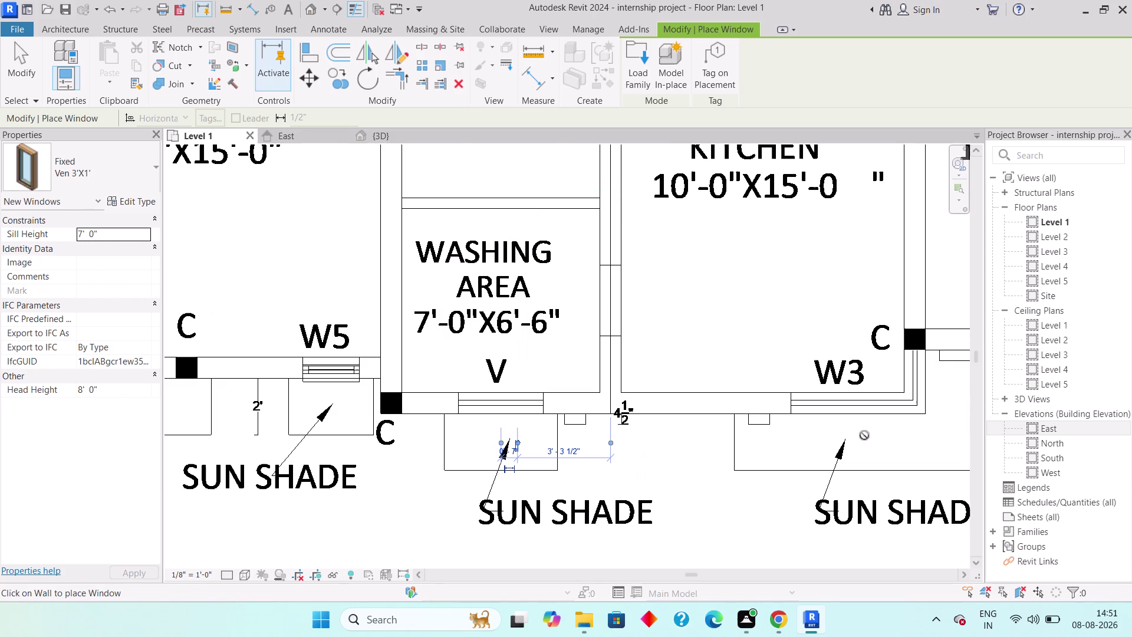
scroll(down, 3)
middle_drag(856, 437, 525, 485)
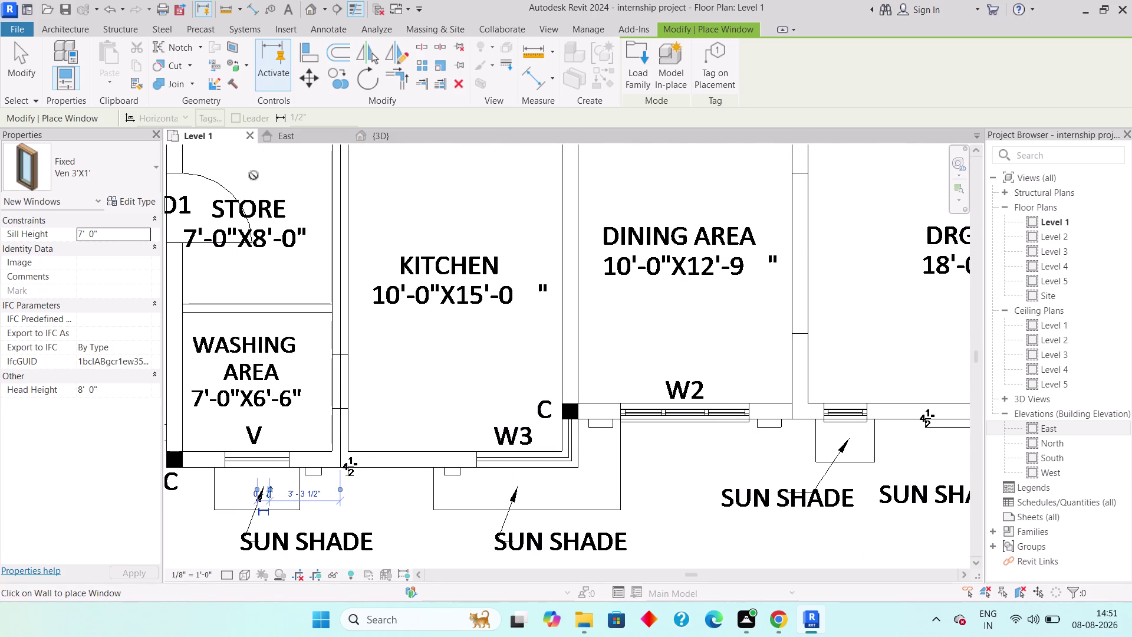
Check the placed ventilator in the 3D view, then return to Level 1.
click(366, 139)
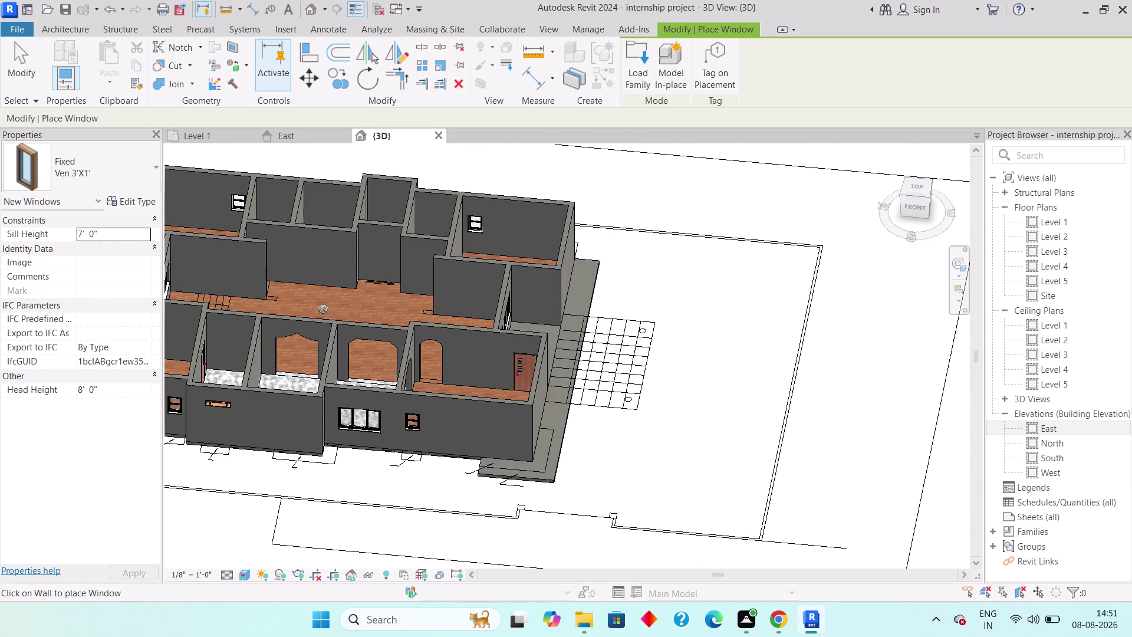
middle_drag(297, 416, 360, 389)
scroll(up, 3)
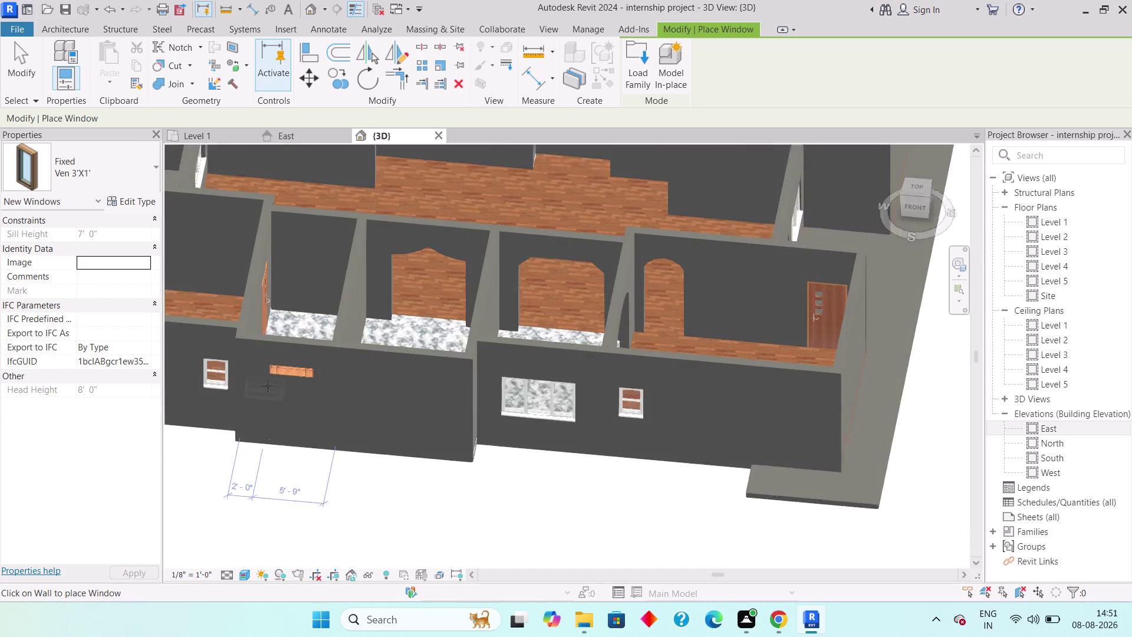
scroll(up, 3)
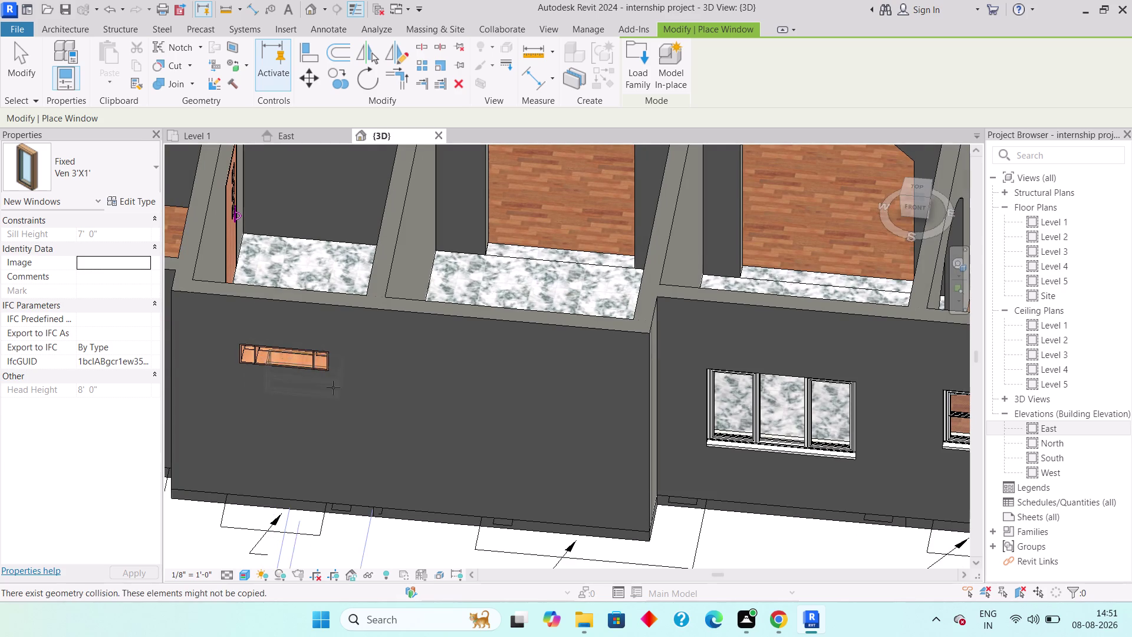
click(216, 137)
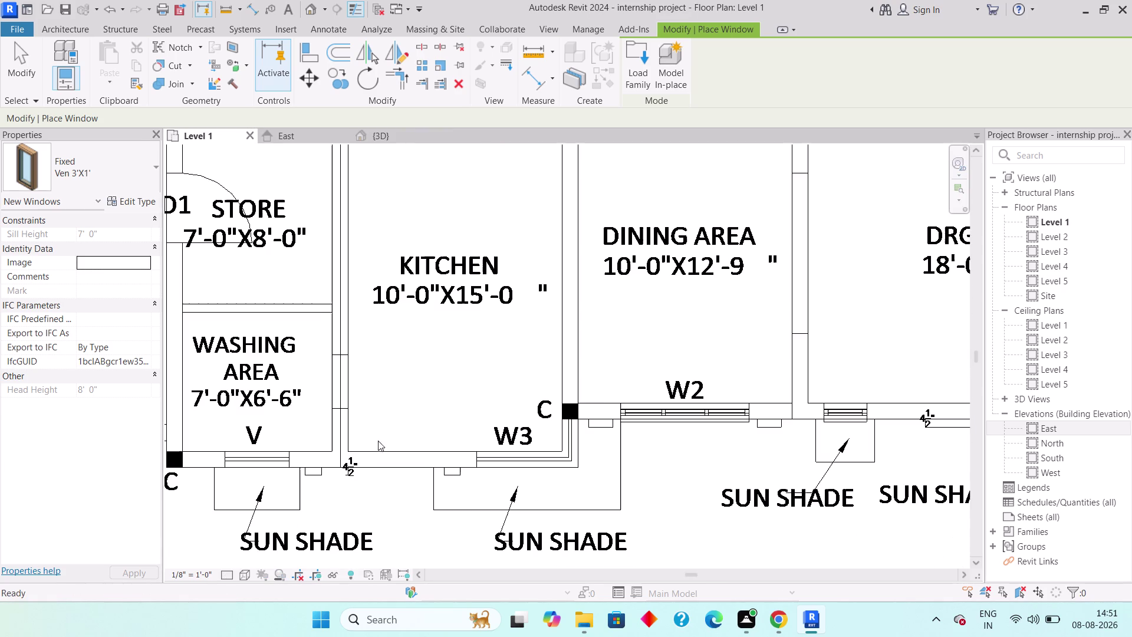
Pan the Level 1 plan toward the rear rooms and end the Window command.
middle_drag(285, 457, 351, 484)
scroll(down, 3)
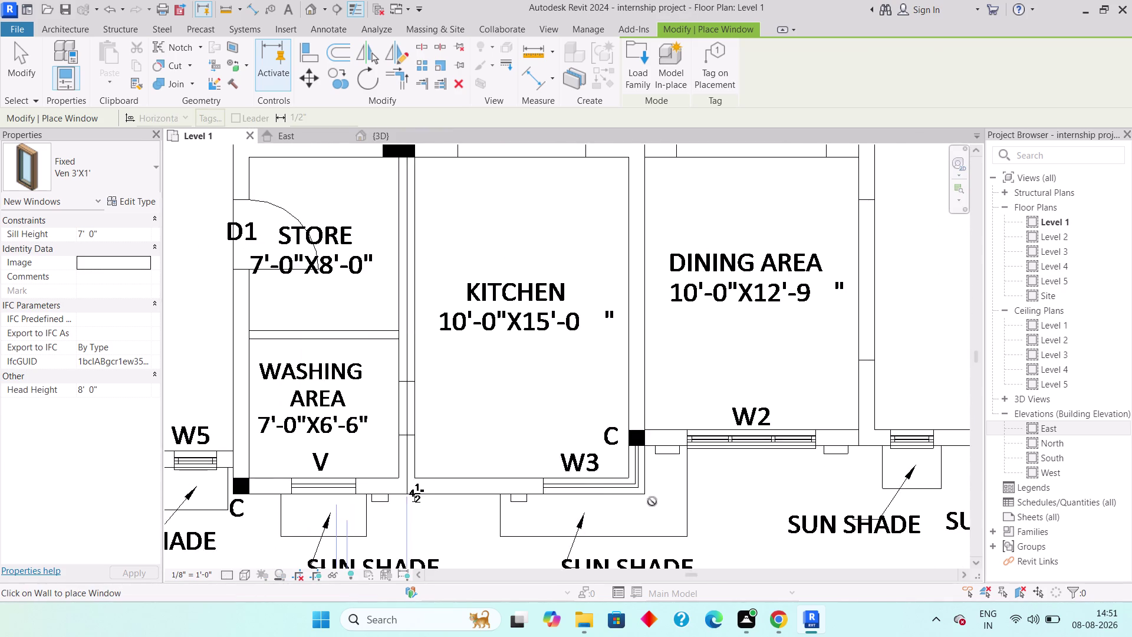
scroll(down, 3)
middle_drag(584, 312, 599, 433)
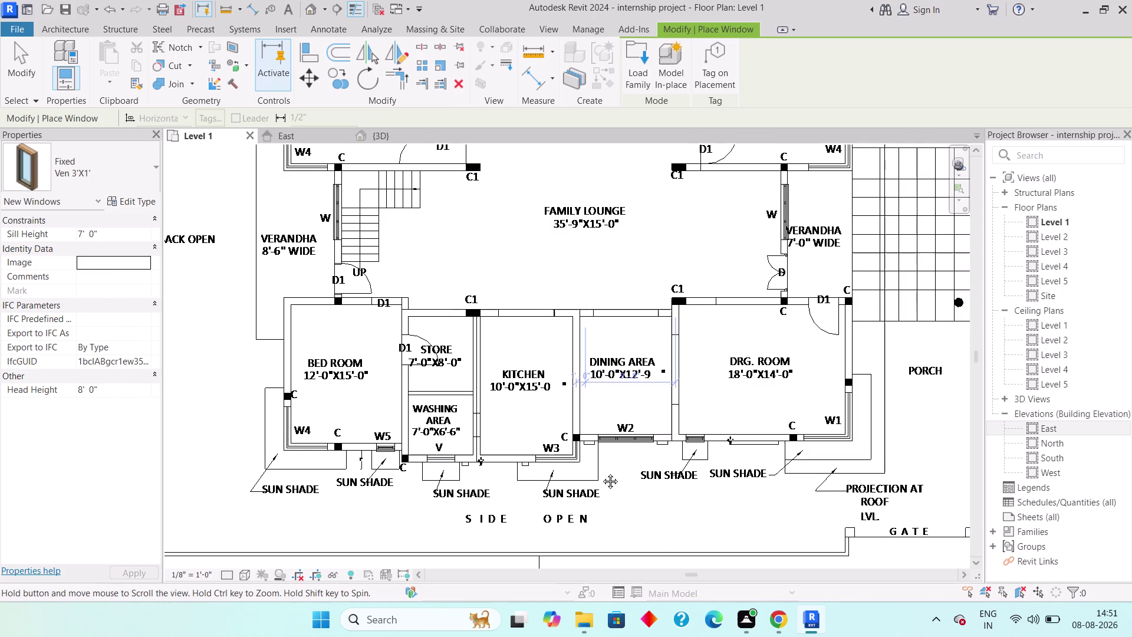
middle_drag(599, 433, 613, 570)
click(494, 294)
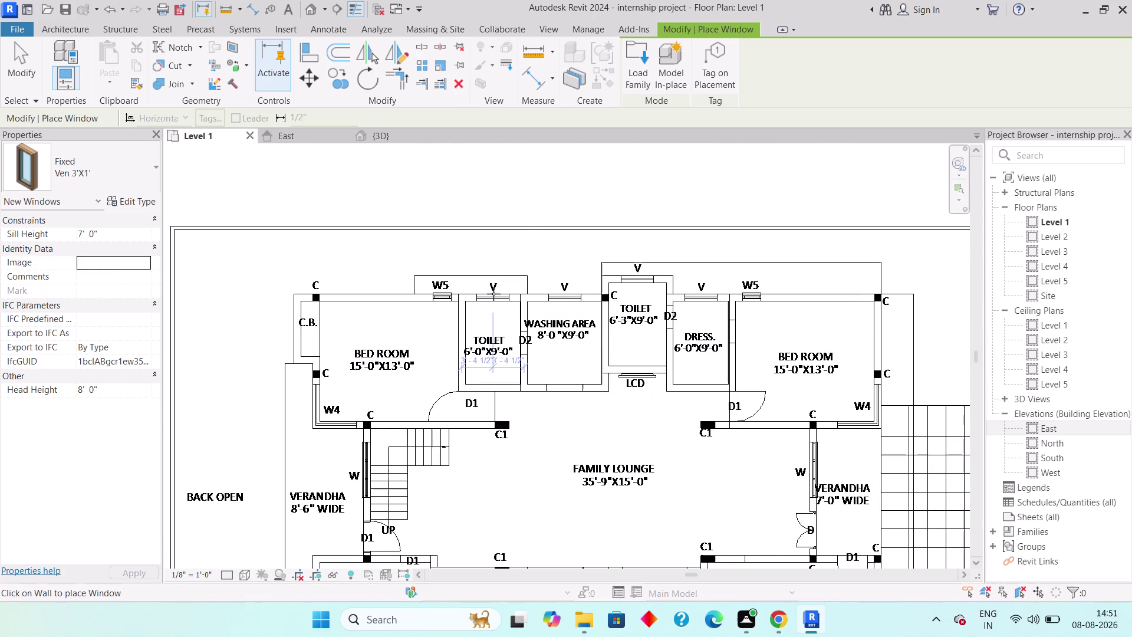
key(Escape)
key(Escape)
key(Escape)
key(Escape)
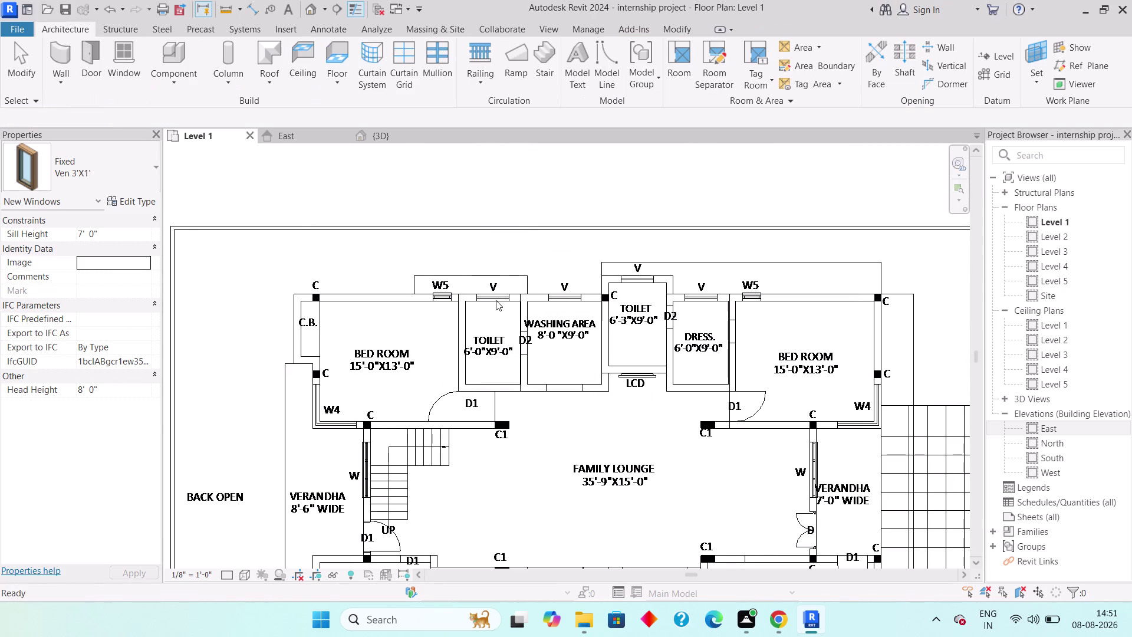
key(Escape)
Switch to the 3D view and select the placed ventilator.
click(381, 136)
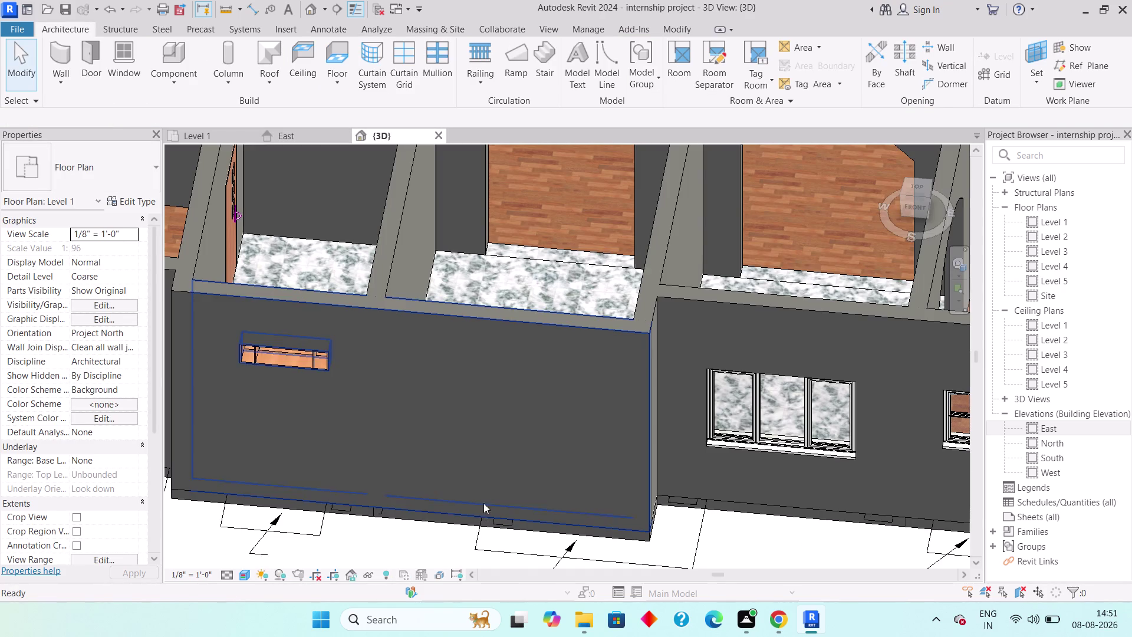
click(312, 361)
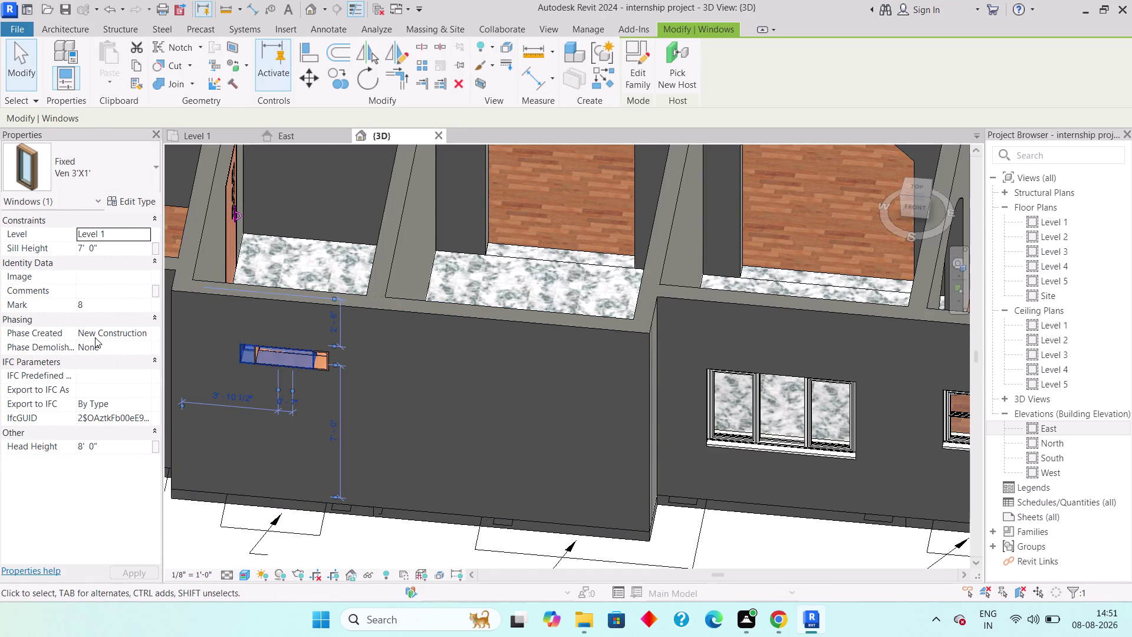
key(Escape)
key(Escape)
Orbit the building and confirm a wall ventilator is Ven 3'X1' with 7' sill.
scroll(down, 3)
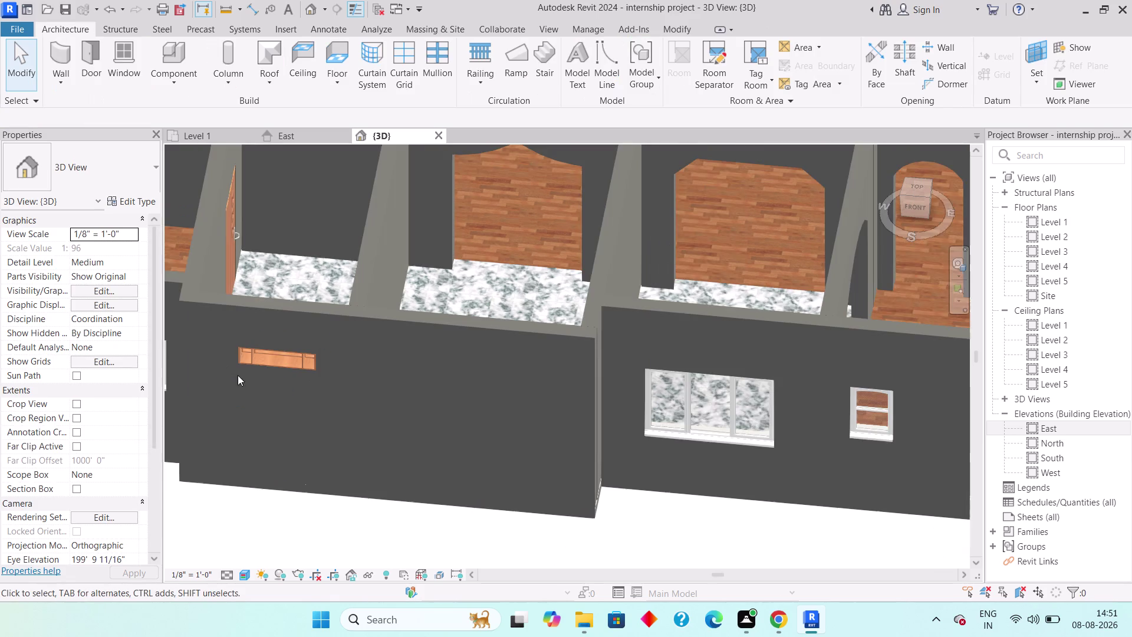
scroll(down, 3)
middle_drag(252, 358, 264, 242)
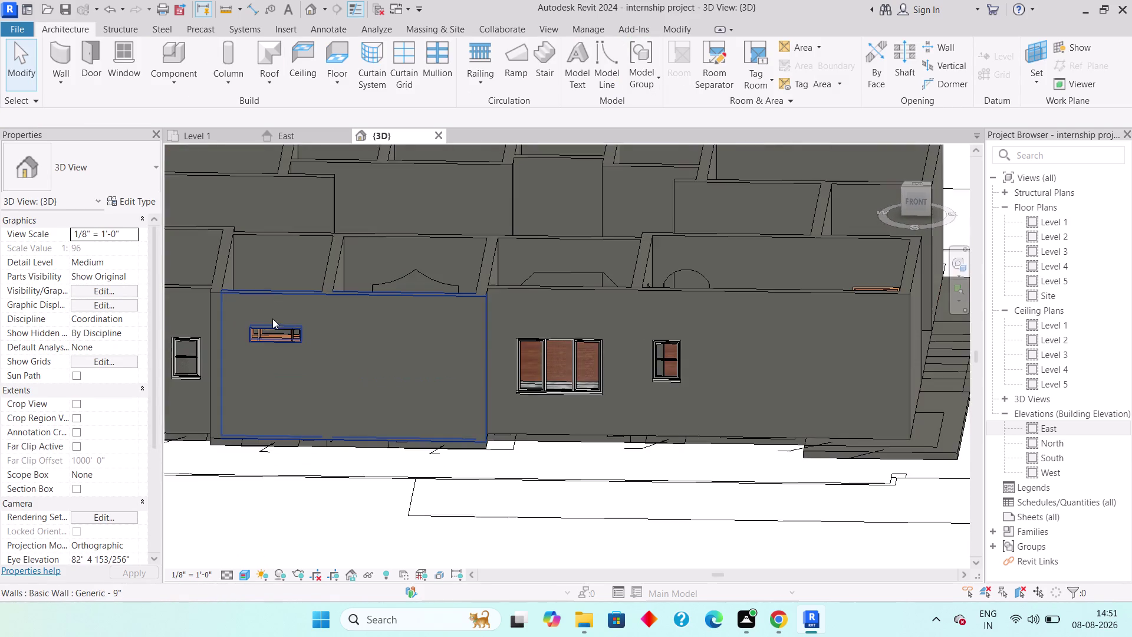
scroll(up, 3)
middle_drag(262, 415, 264, 365)
scroll(down, 3)
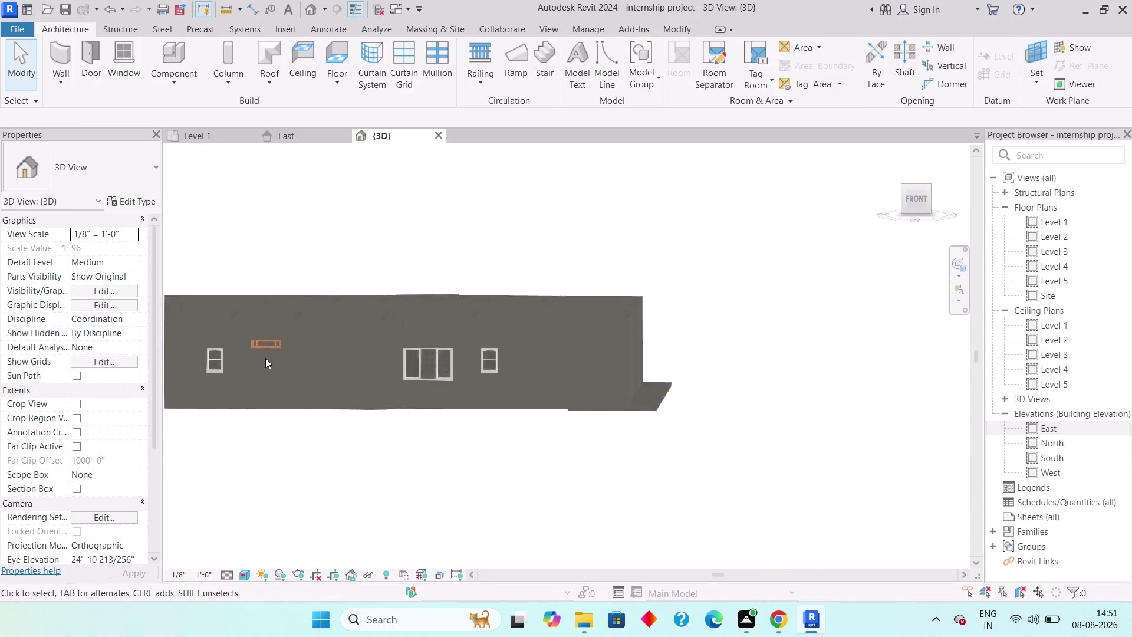
middle_drag(258, 347, 331, 462)
scroll(down, 3)
middle_drag(298, 412, 463, 411)
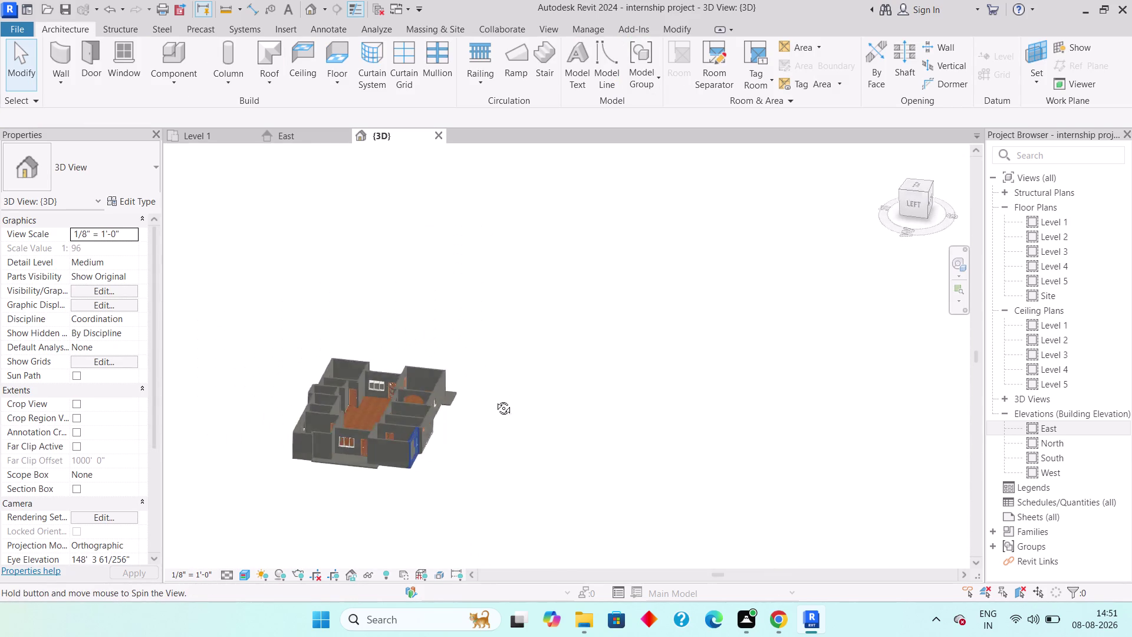
middle_drag(462, 410, 649, 362)
scroll(up, 3)
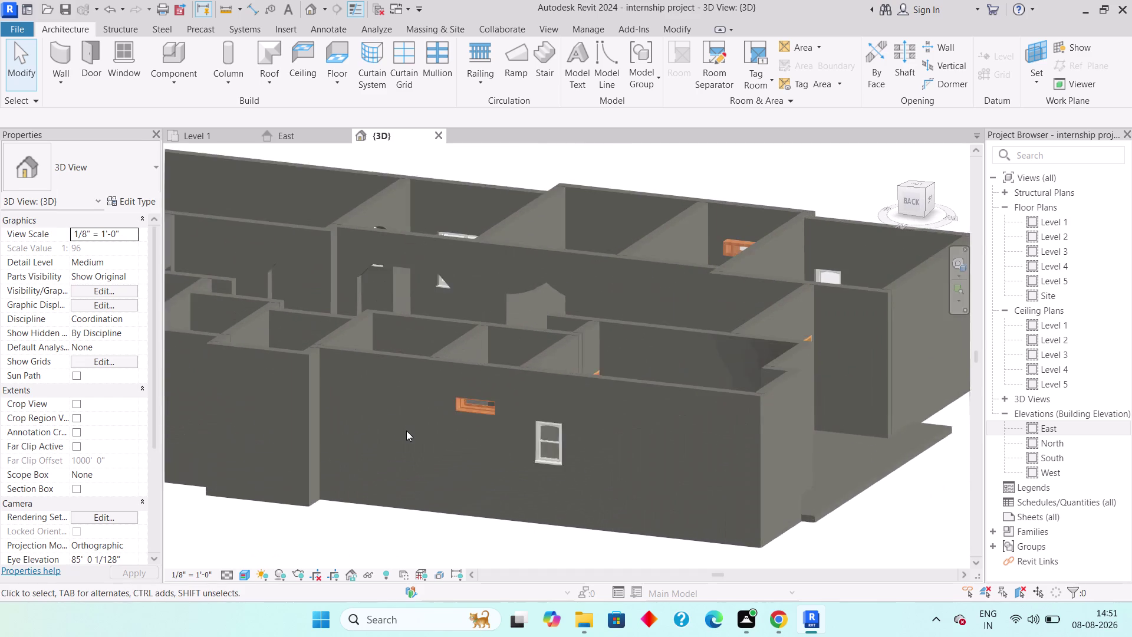
scroll(up, 3)
click(495, 393)
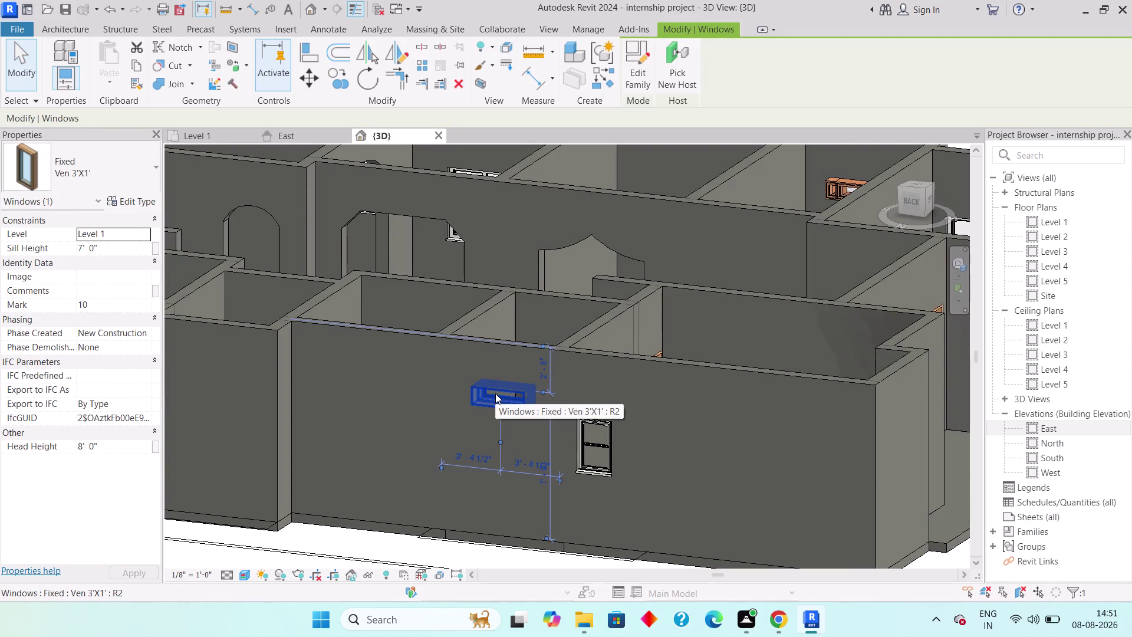
key(Escape)
scroll(down, 3)
key(Escape)
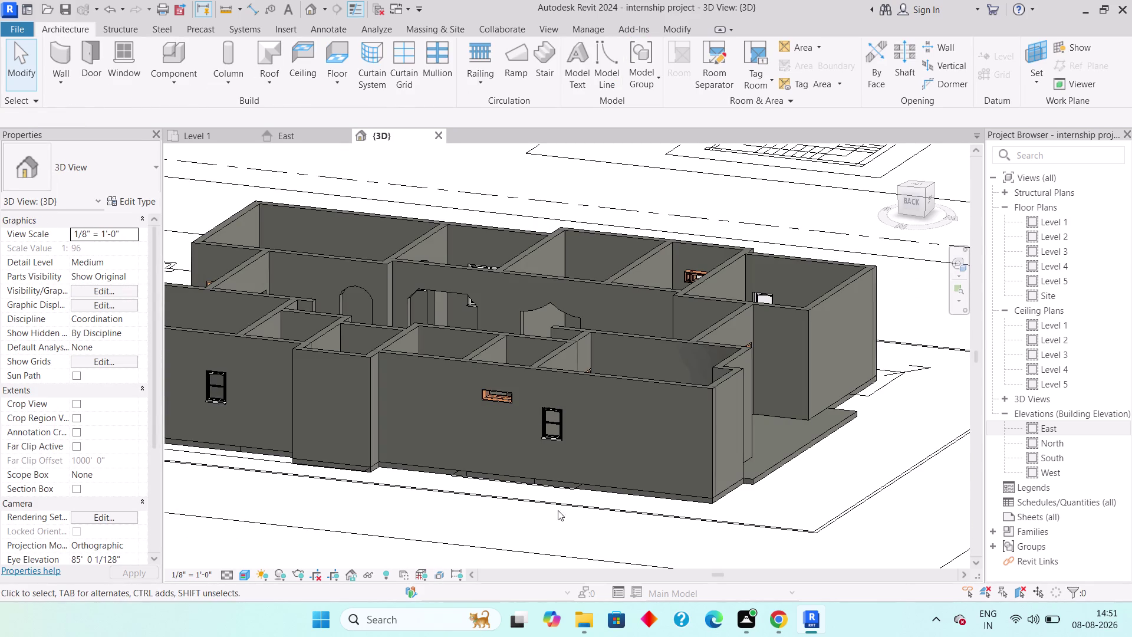
Orbit to look down into the rooms, then return to the Level 1 plan.
middle_drag(596, 509, 353, 532)
scroll(down, 3)
middle_drag(414, 409, 367, 547)
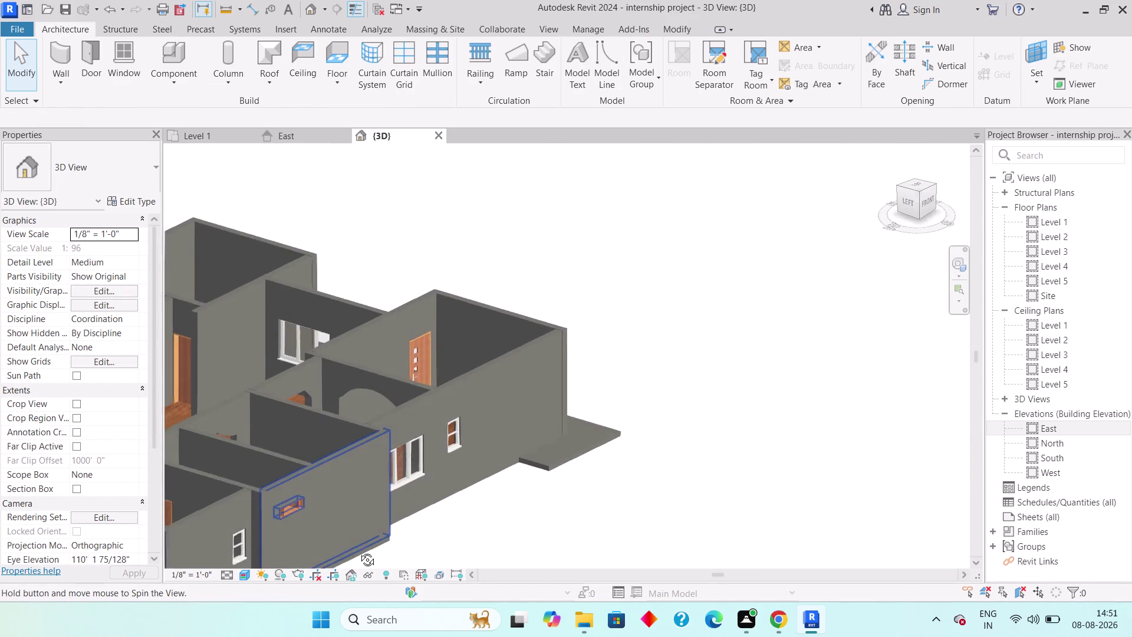
middle_drag(368, 547, 282, 546)
scroll(down, 3)
middle_drag(291, 485, 649, 518)
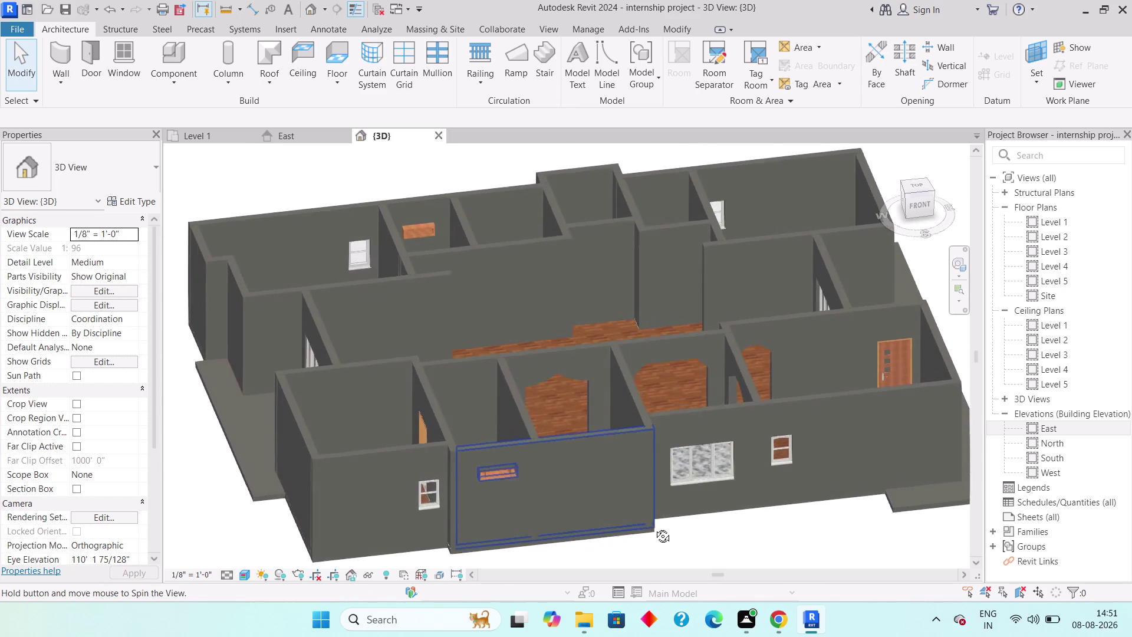
middle_drag(649, 518, 683, 553)
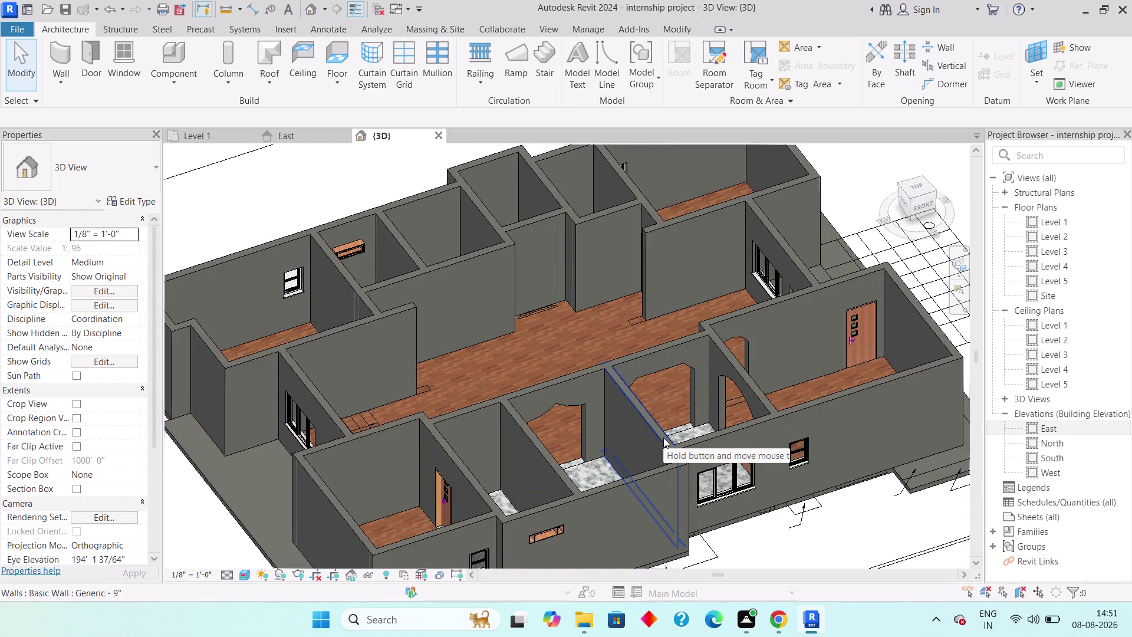
click(205, 128)
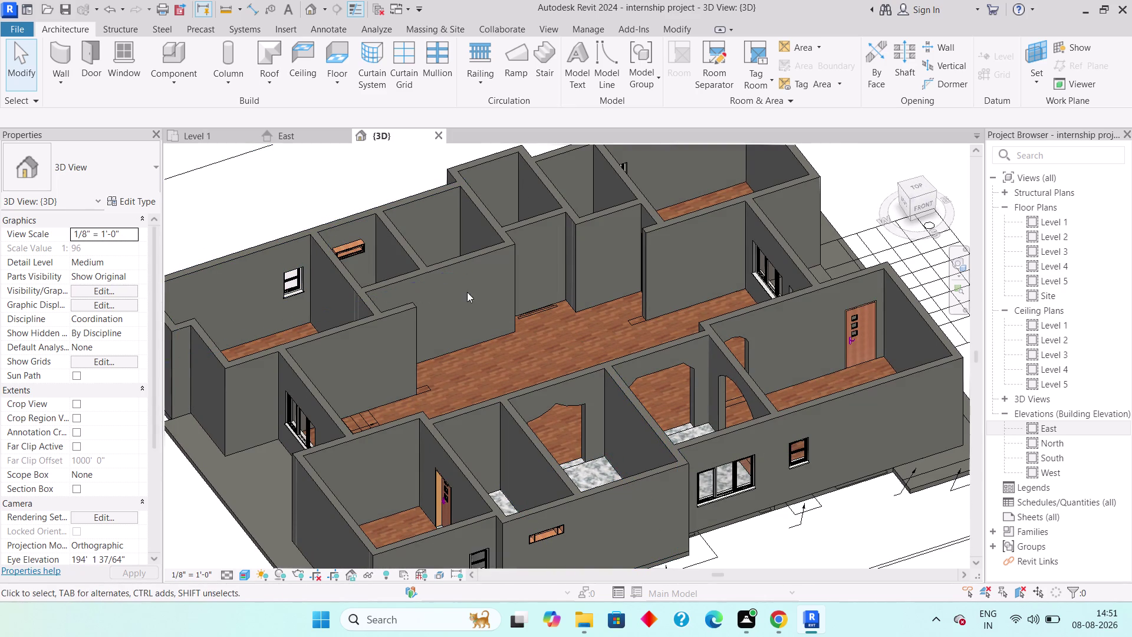
click(188, 136)
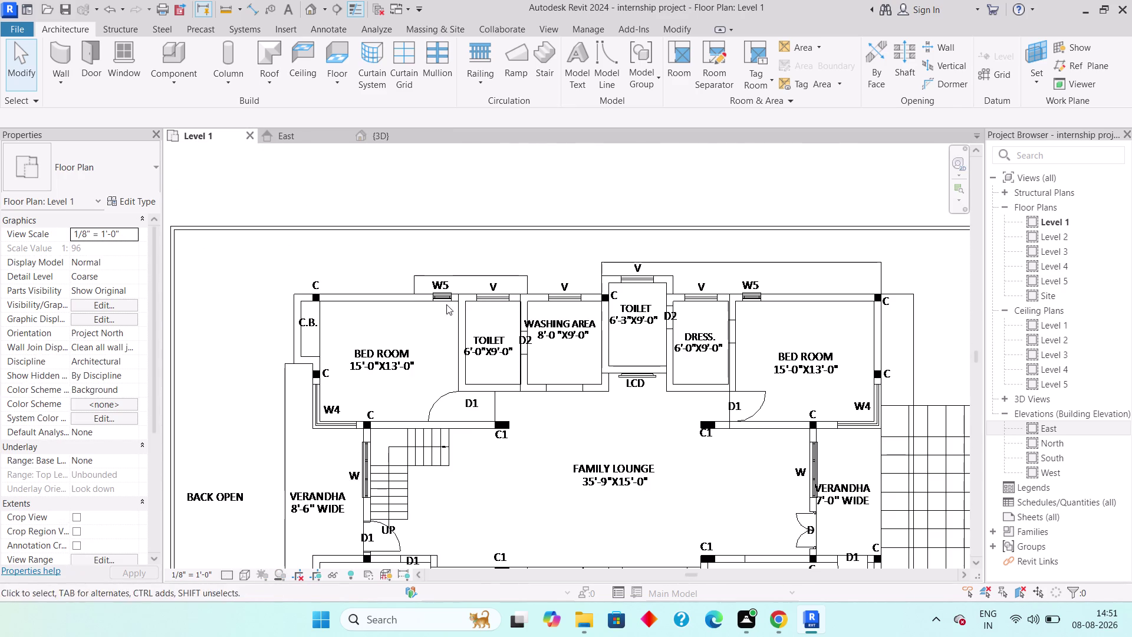
Bring the kitchen into view and start the Place a Component tool.
middle_drag(463, 431, 431, 268)
middle_drag(512, 455, 505, 413)
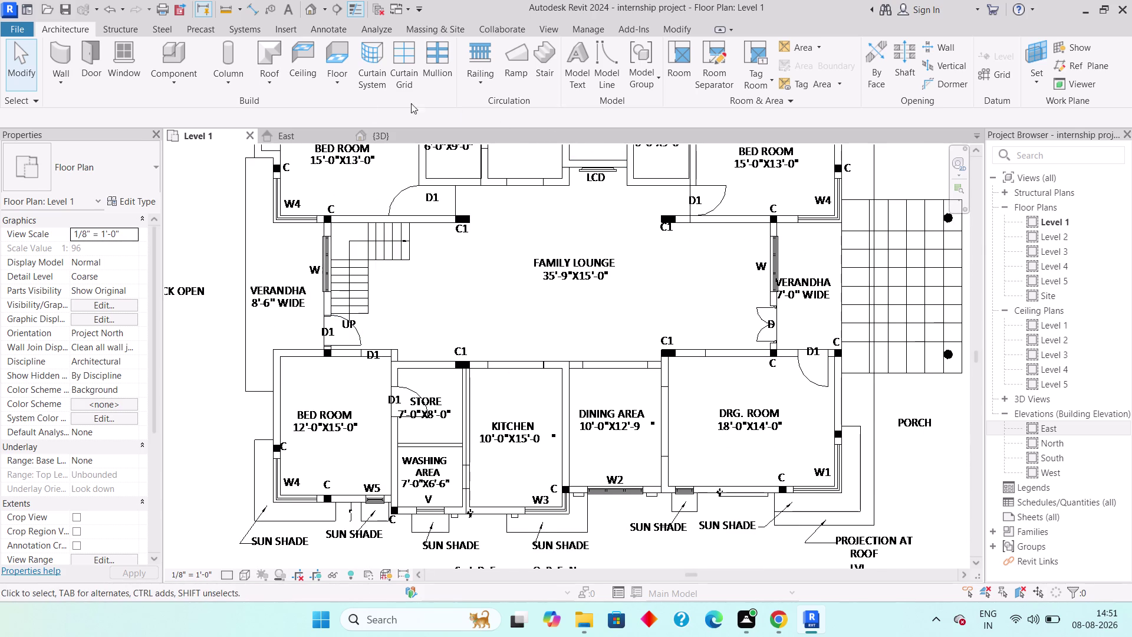
click(176, 76)
click(204, 106)
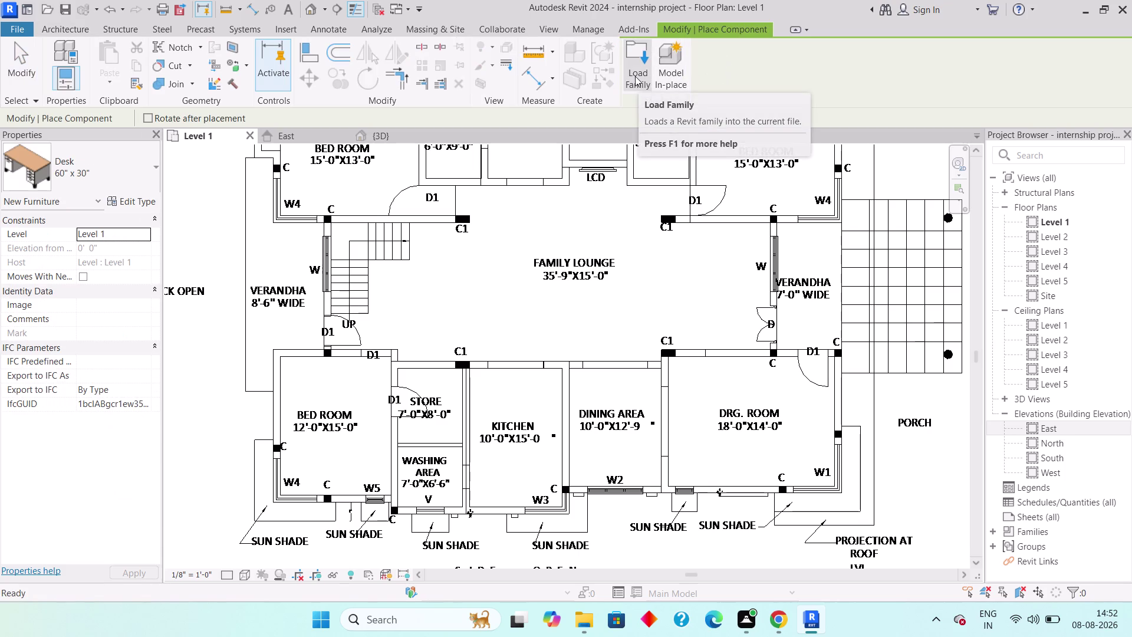
Load Cocineta_Kitchenette_kitchen.0001 from Documents > Revit External Equipments > Kitchen.
click(635, 76)
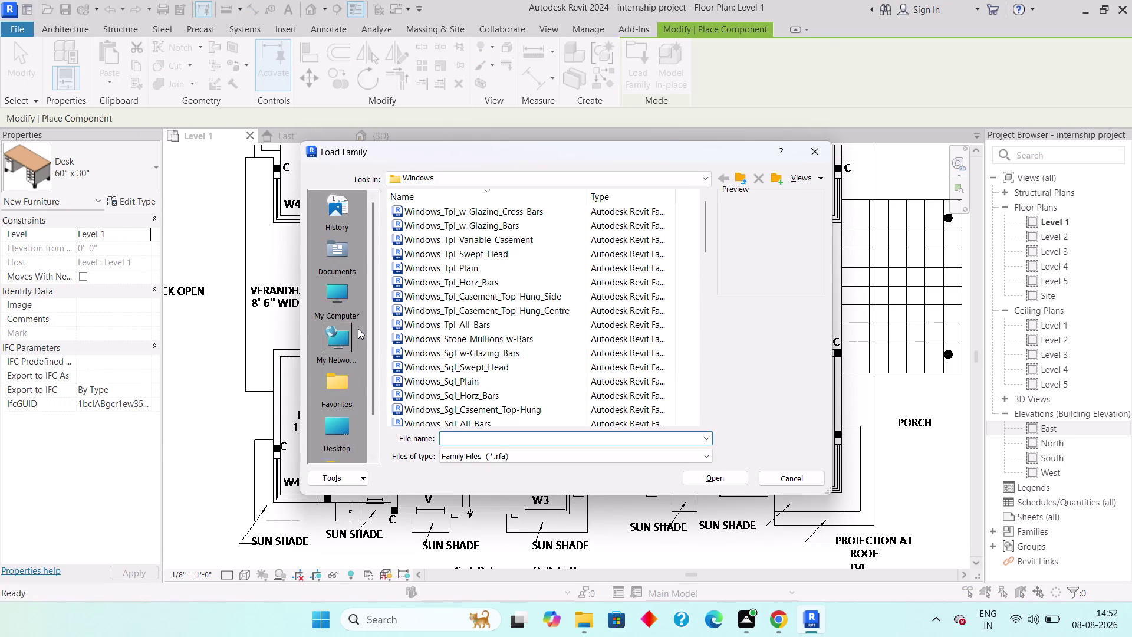
click(336, 241)
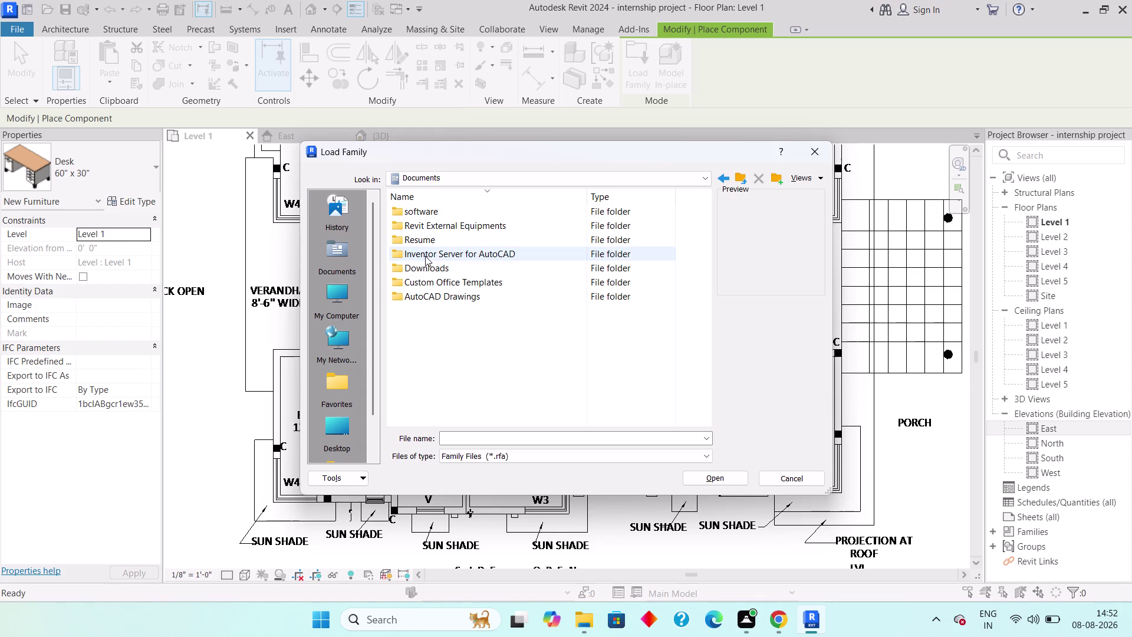
double_click(437, 230)
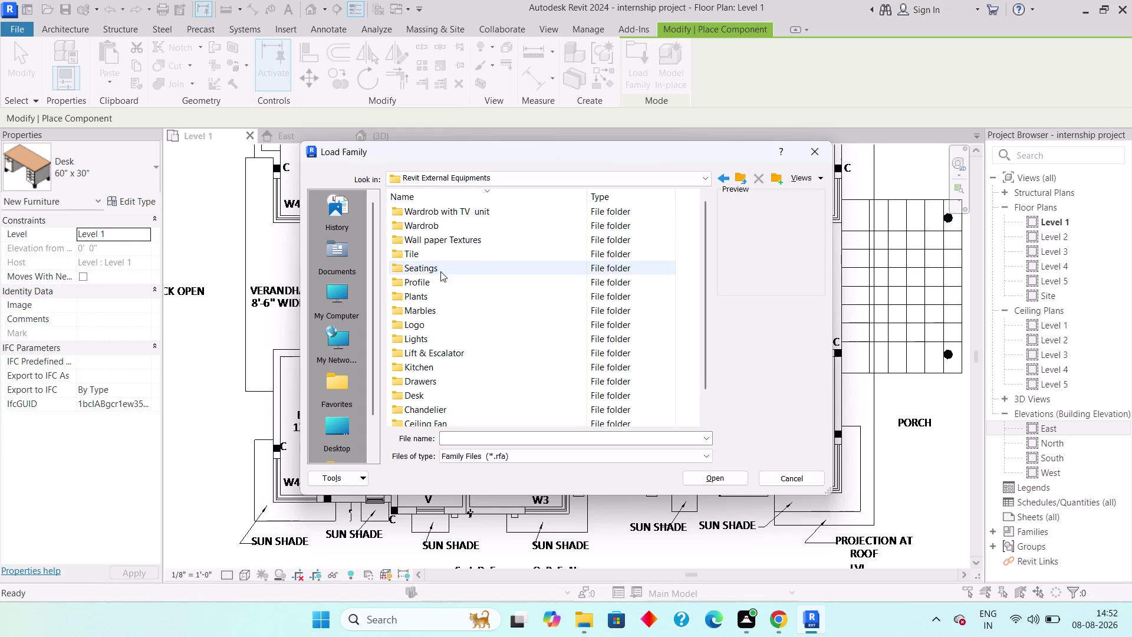
scroll(down, 3)
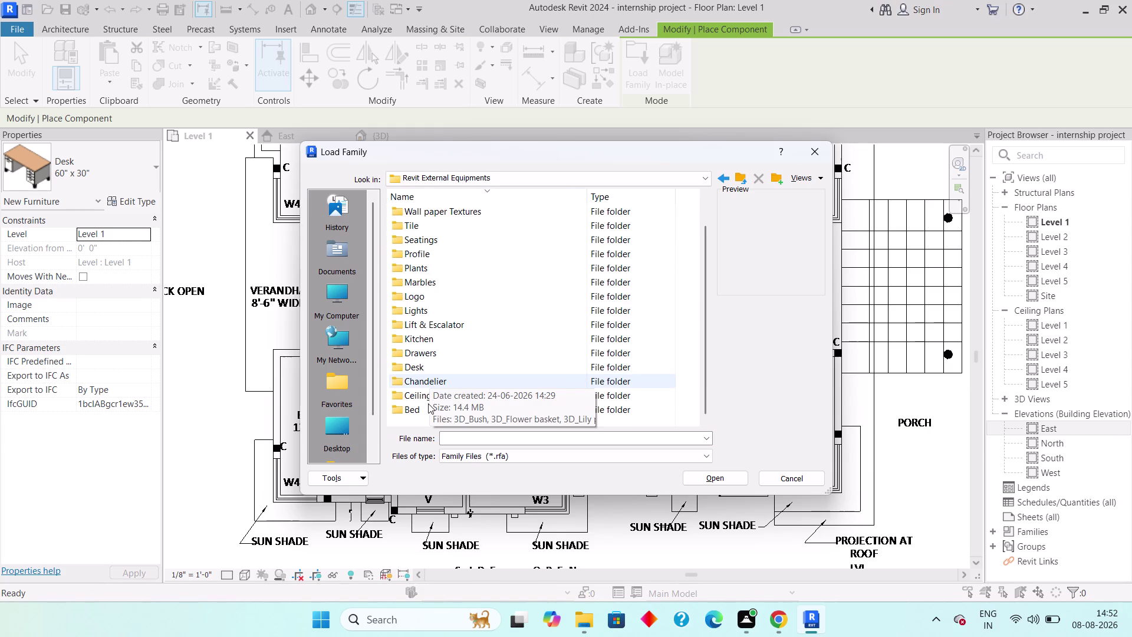
double_click(425, 341)
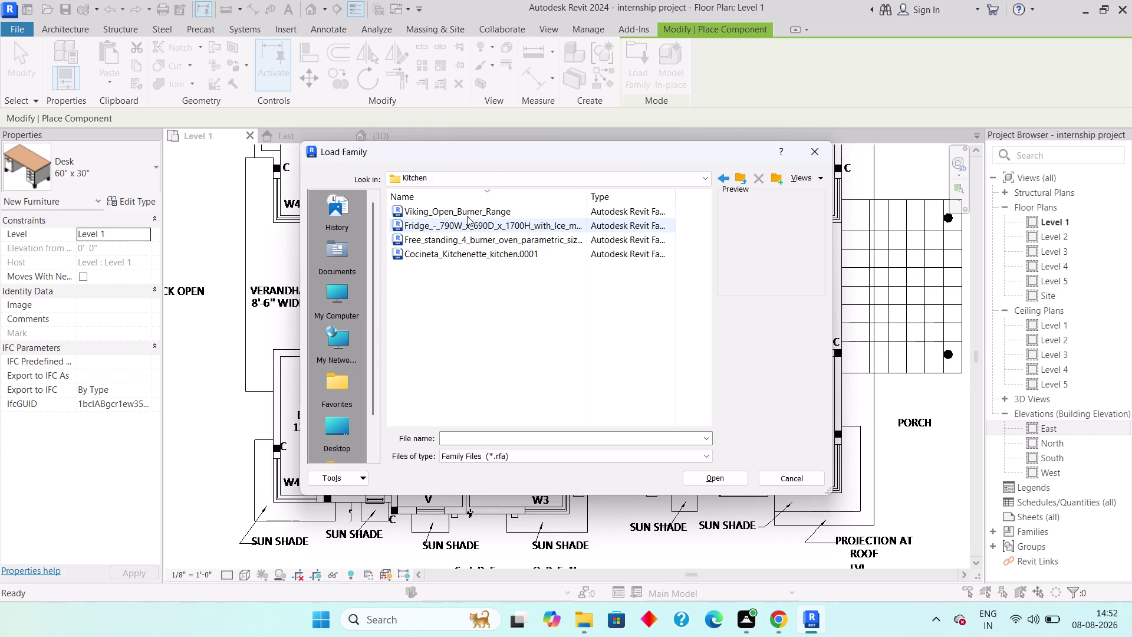
click(441, 258)
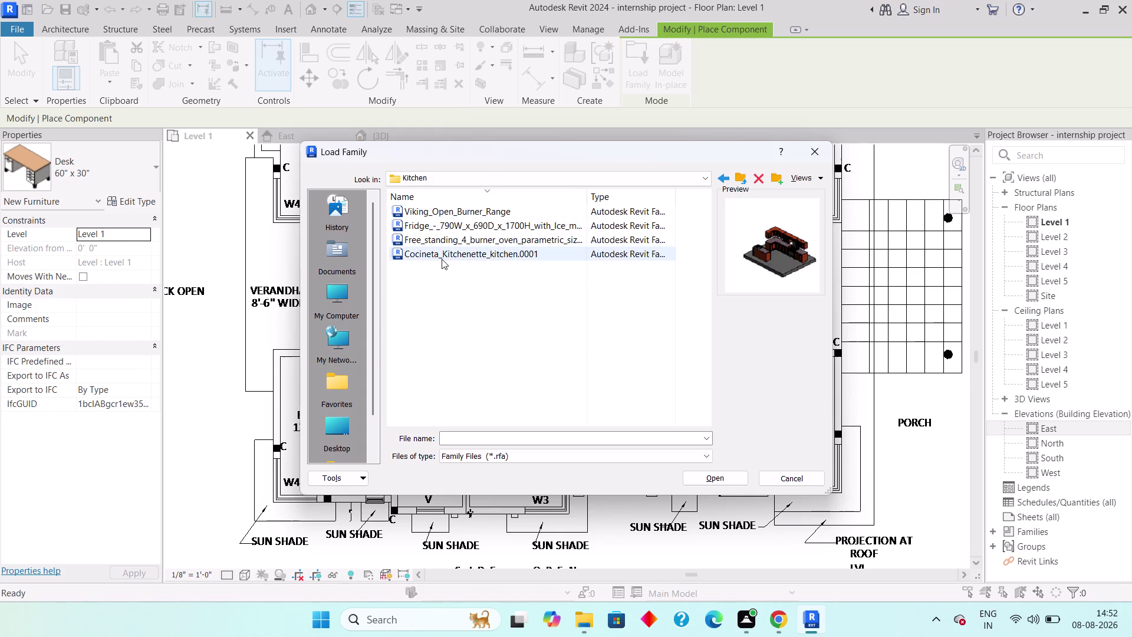
click(502, 236)
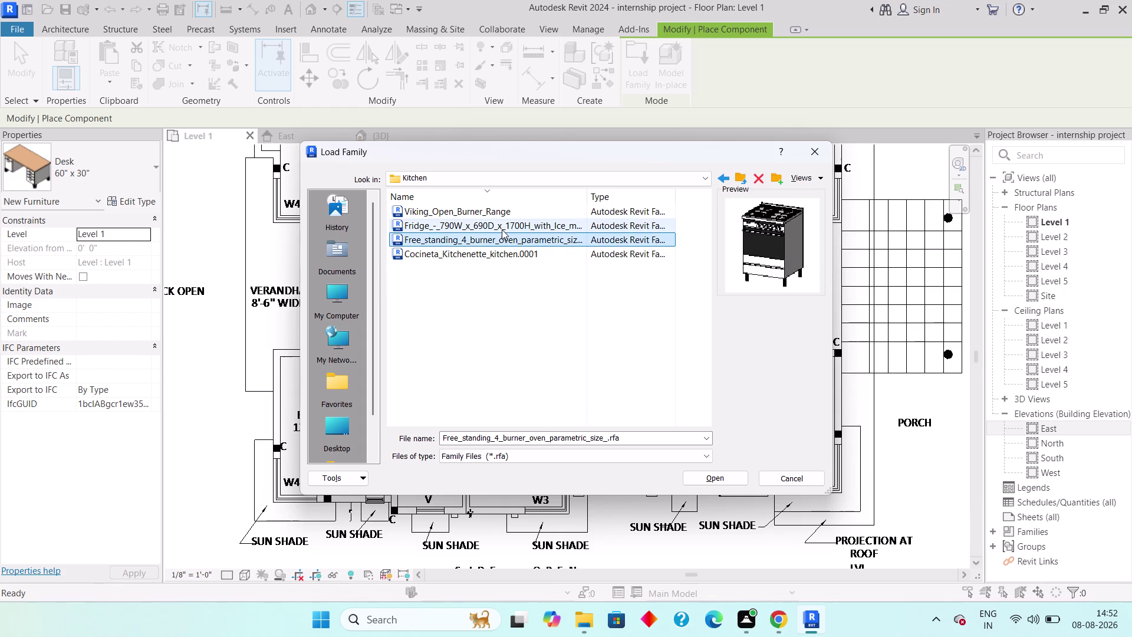
click(501, 228)
click(502, 215)
click(494, 252)
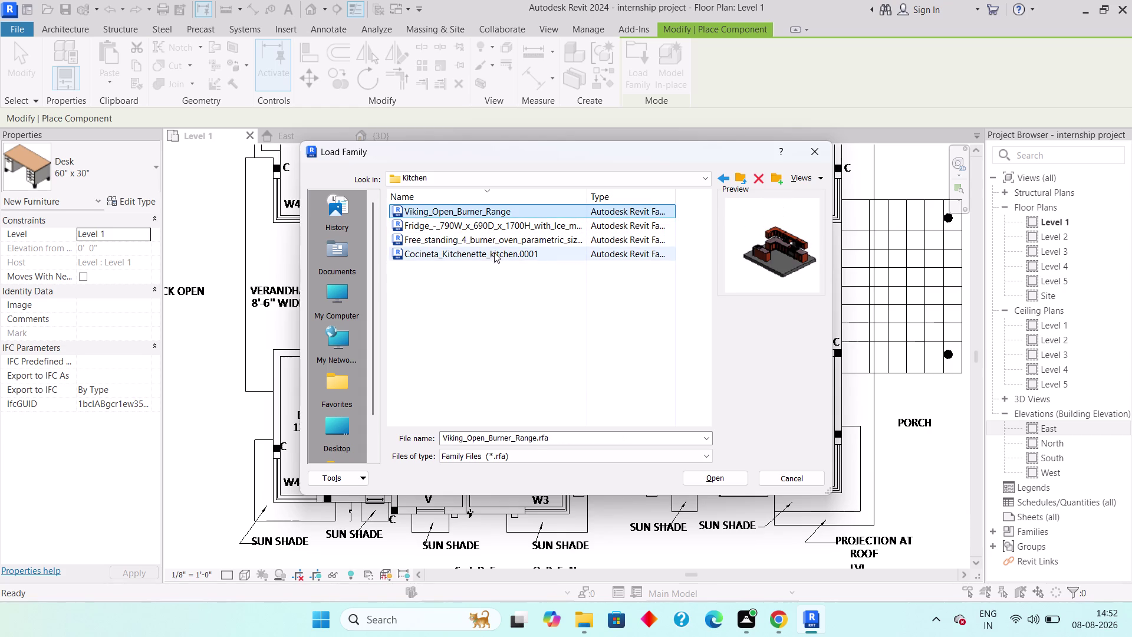
click(713, 473)
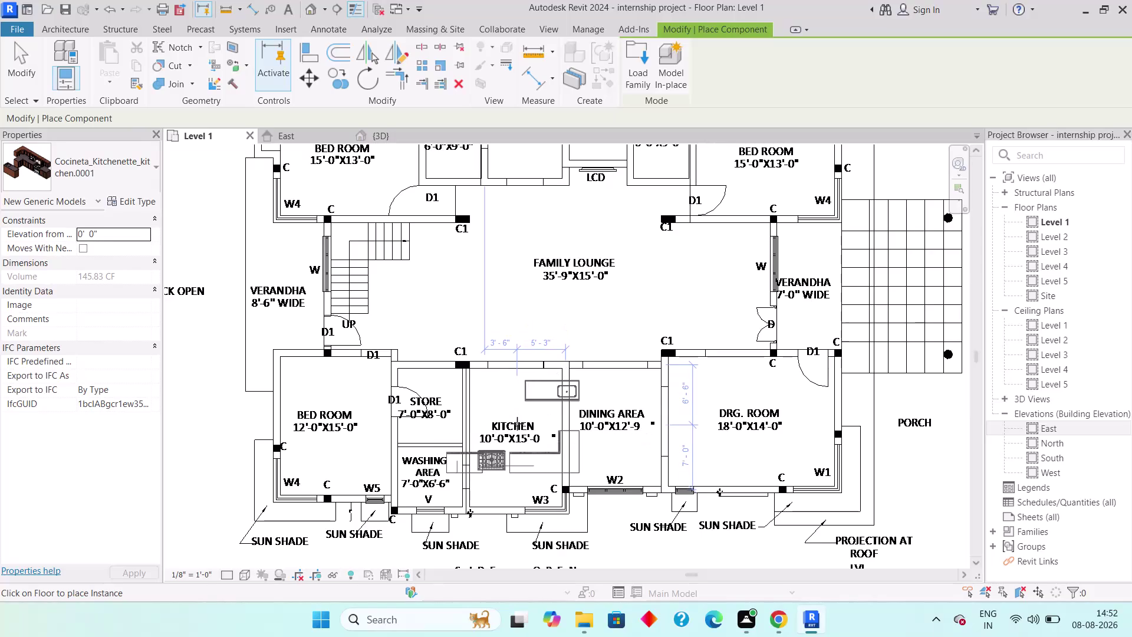
Place the kitchenette inside the kitchen, rotating it with Space, then end placement.
scroll(up, 3)
key(space)
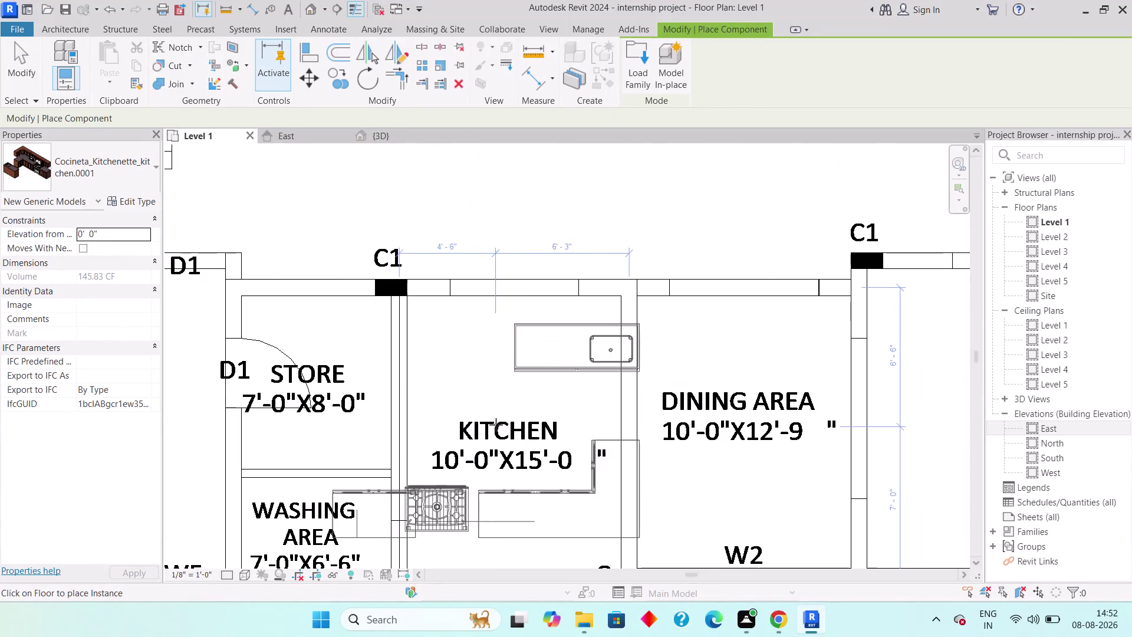
key(space)
key(space)
key(space)
click(496, 424)
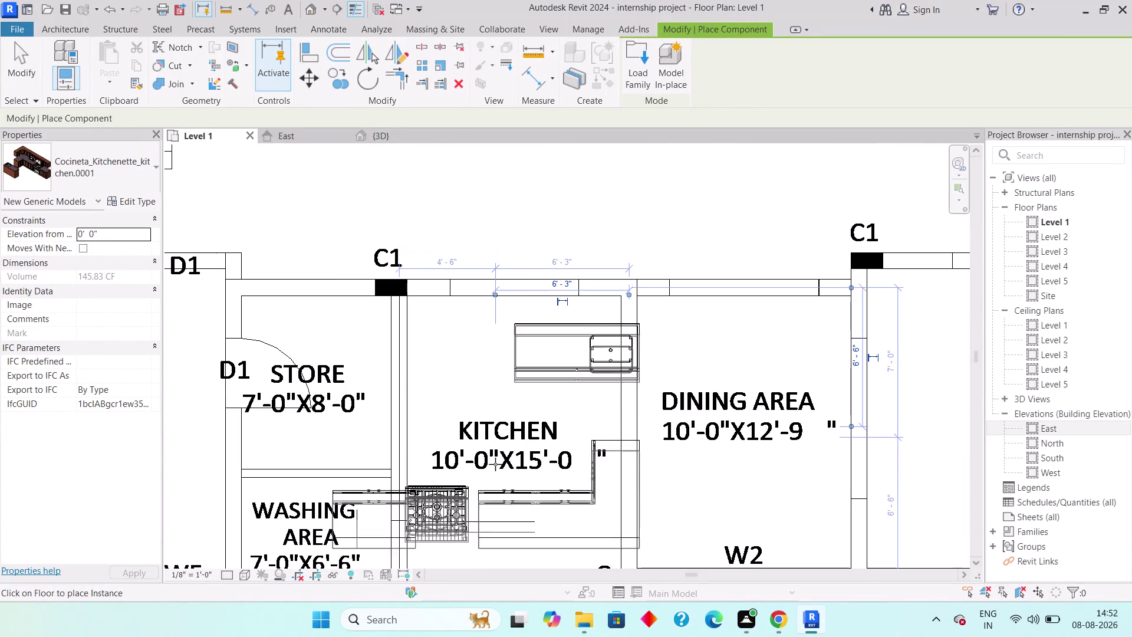
key(Escape)
key(Escape)
key(Escape)
key(Escape)
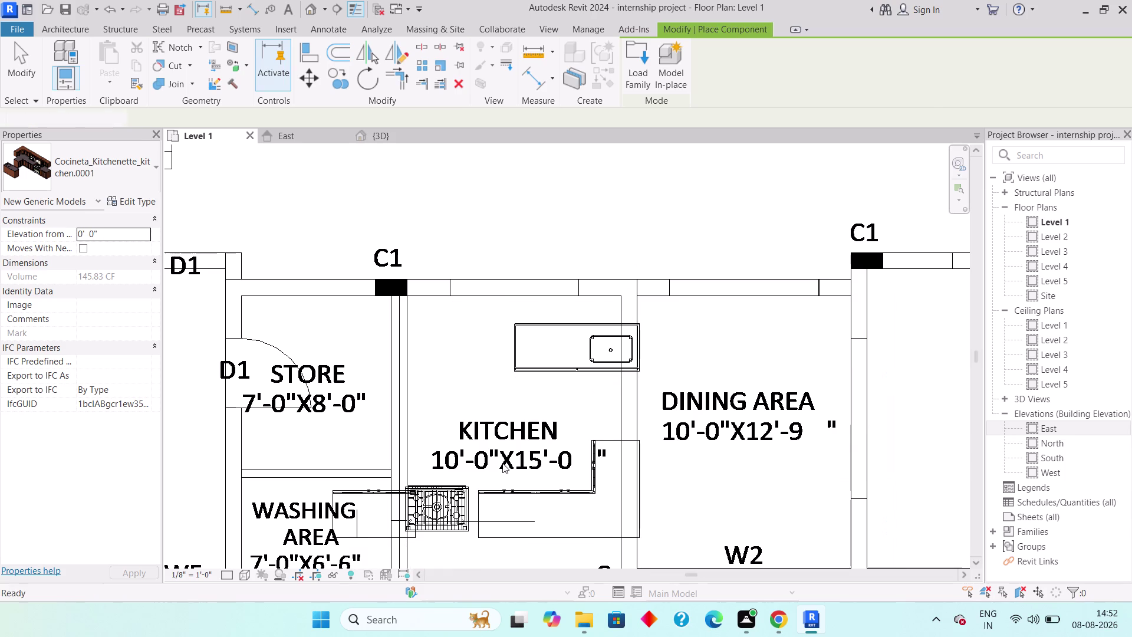
key(Escape)
Select the placed kitchenette and turn it to run along the kitchen wall.
middle_drag(516, 436, 521, 377)
click(521, 431)
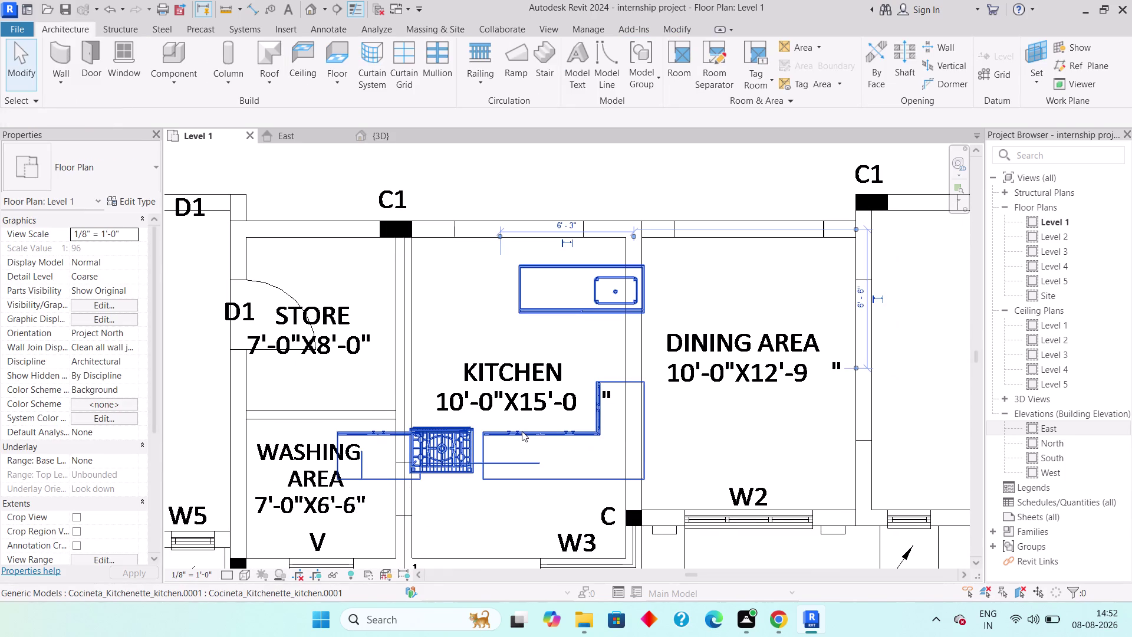
key(space)
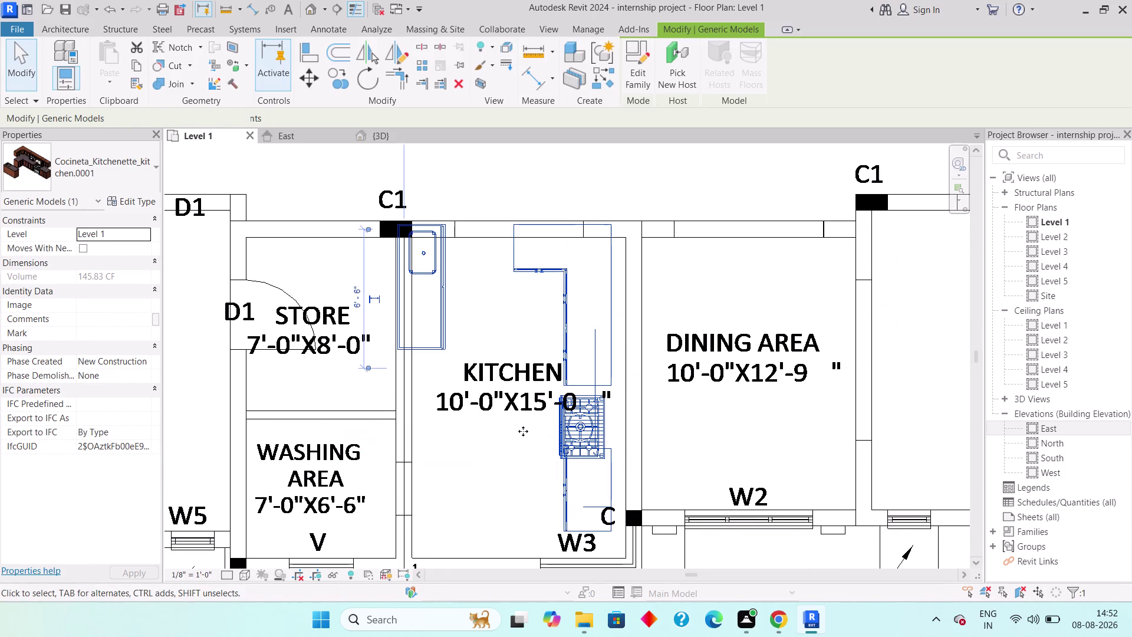
middle_drag(523, 433, 504, 402)
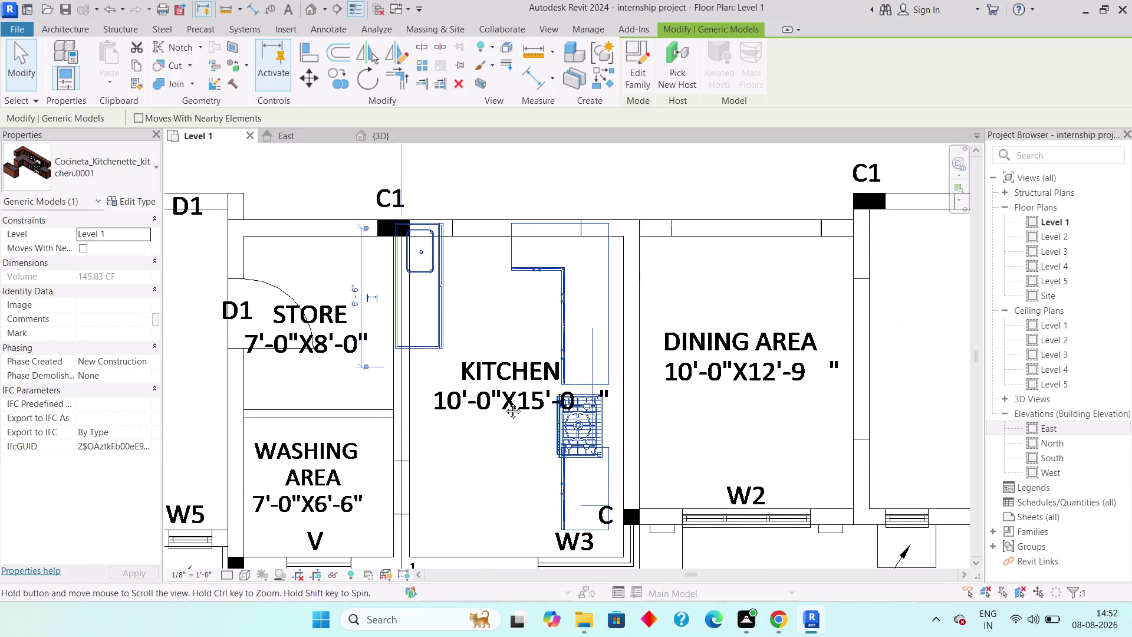
middle_drag(504, 402, 494, 366)
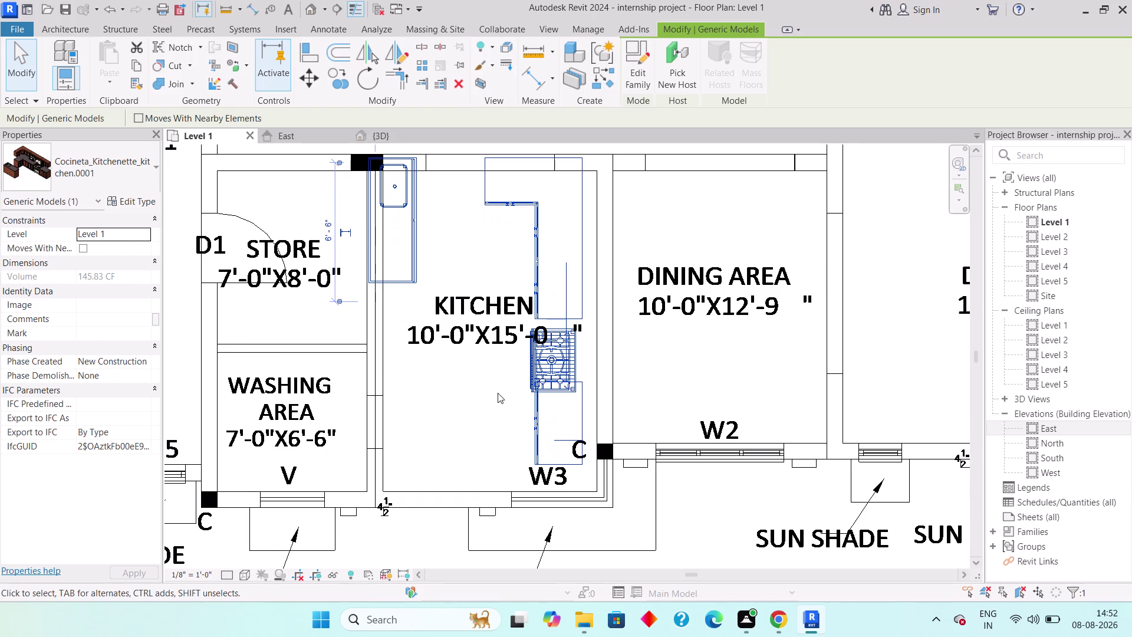
Reselect the kitchenette and nudge it down toward the kitchen's lower wall.
click(498, 392)
key(Escape)
click(534, 401)
key(Down)
key(Down)
key(Down)
key(Down)
key(Down)
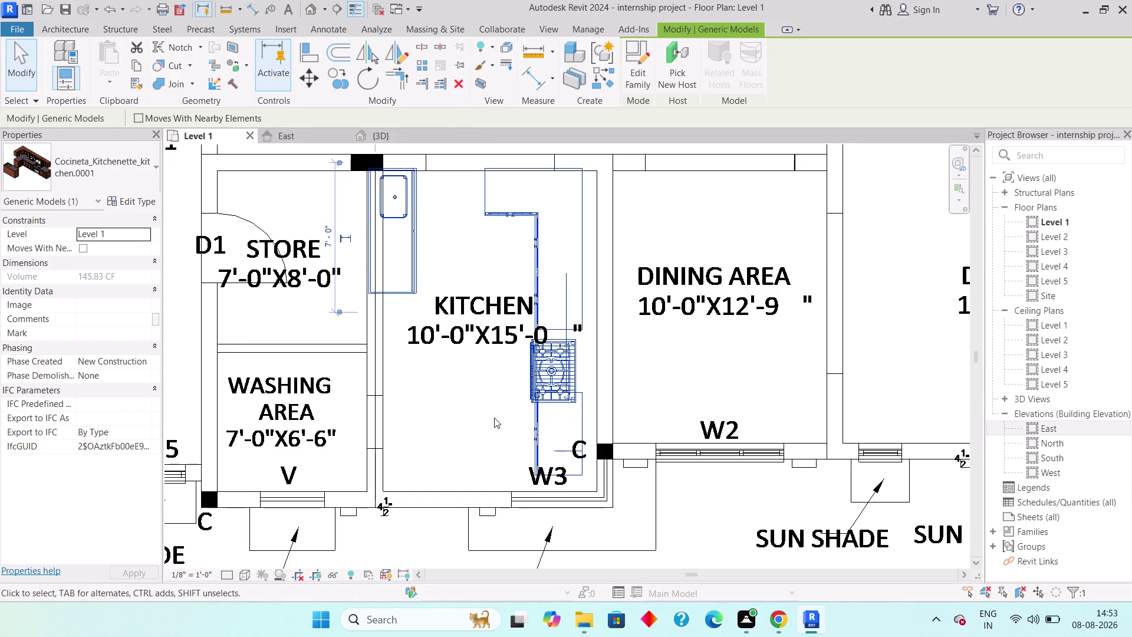
key(Down)
Fine-tune the kitchenette against the walls with small arrow-key shifts, then deselect it.
key(Right)
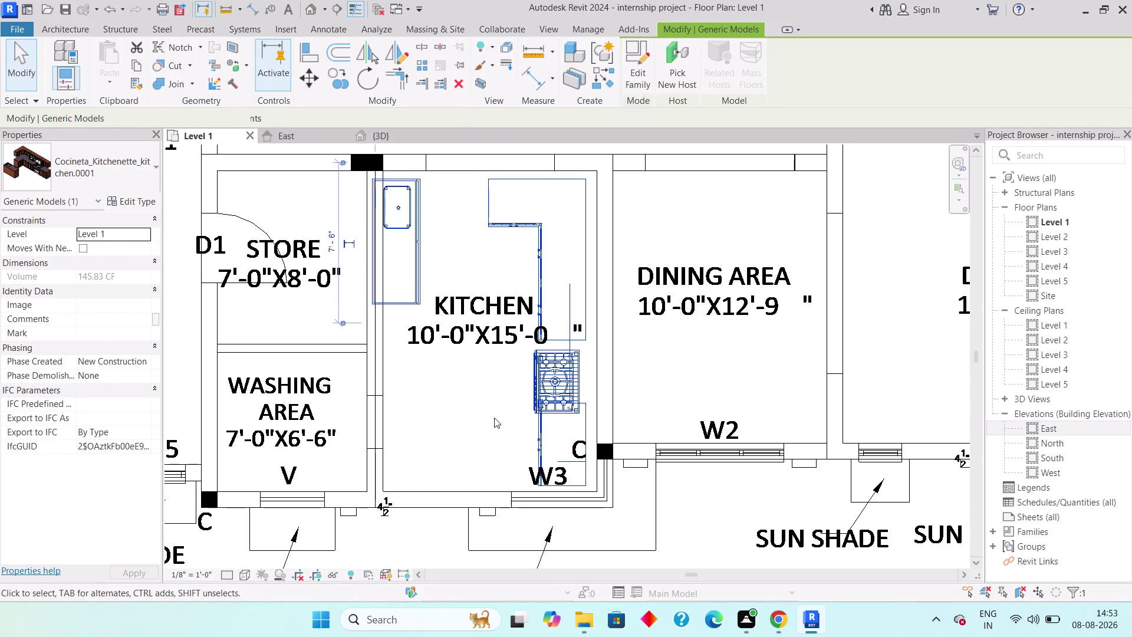
key(Right)
key(Right)
key(Up)
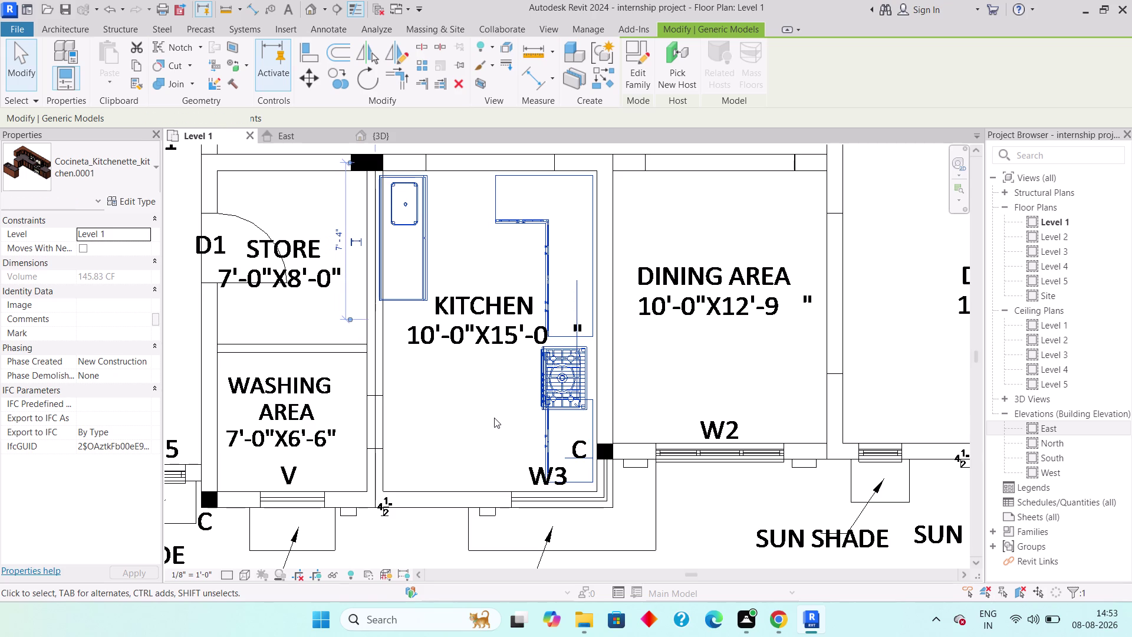
key(Right)
key(Up)
key(Left)
key(Down)
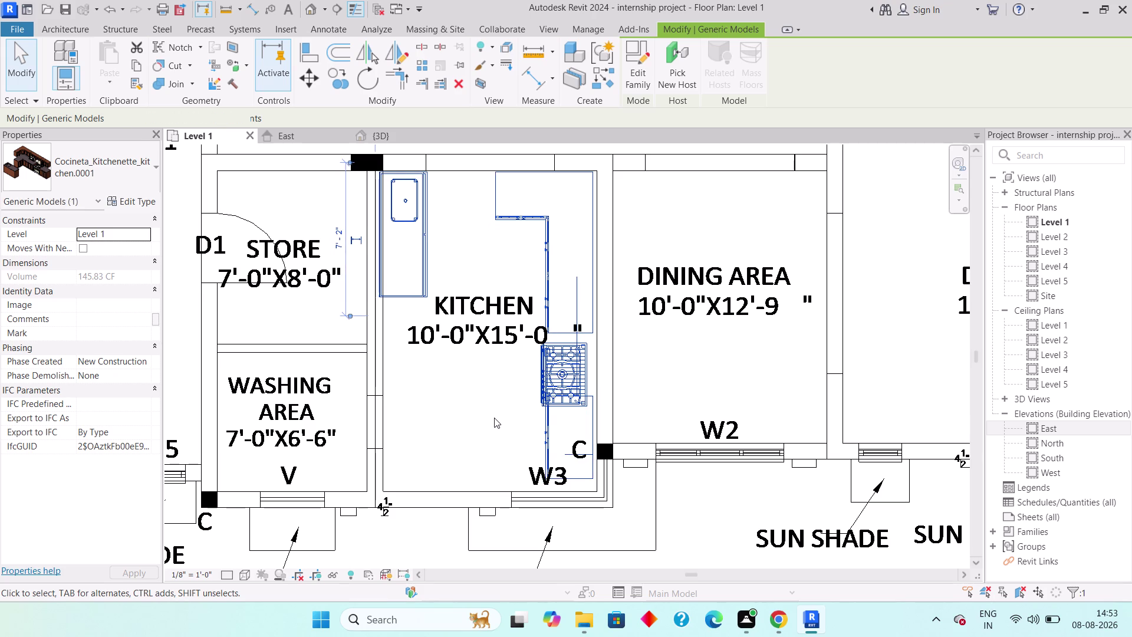
key(Down)
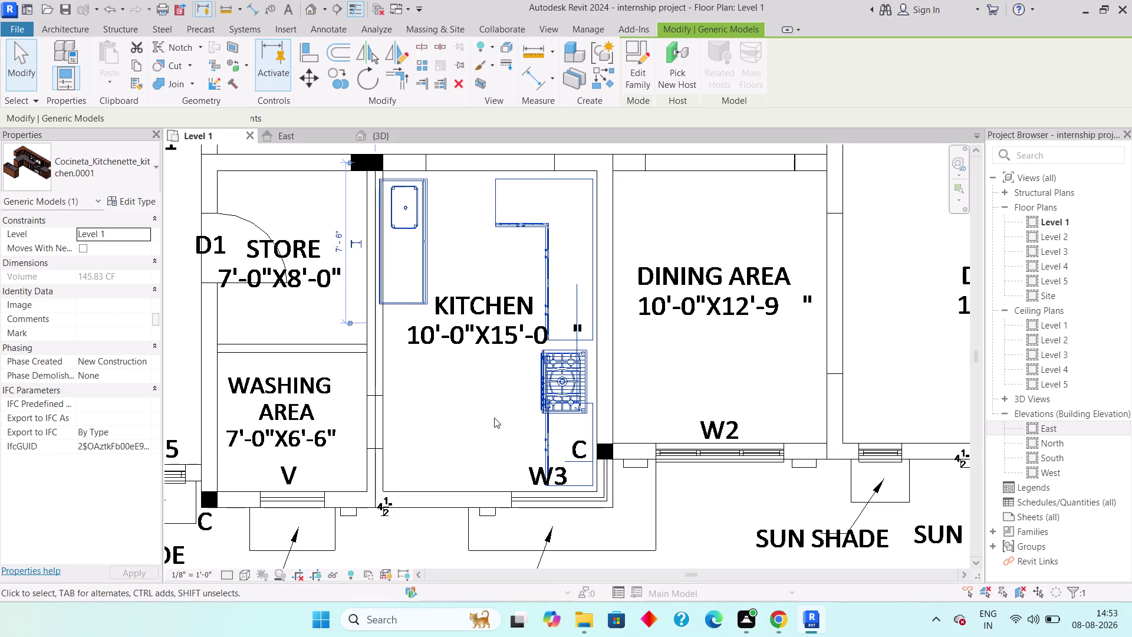
key(Escape)
key(Escape)
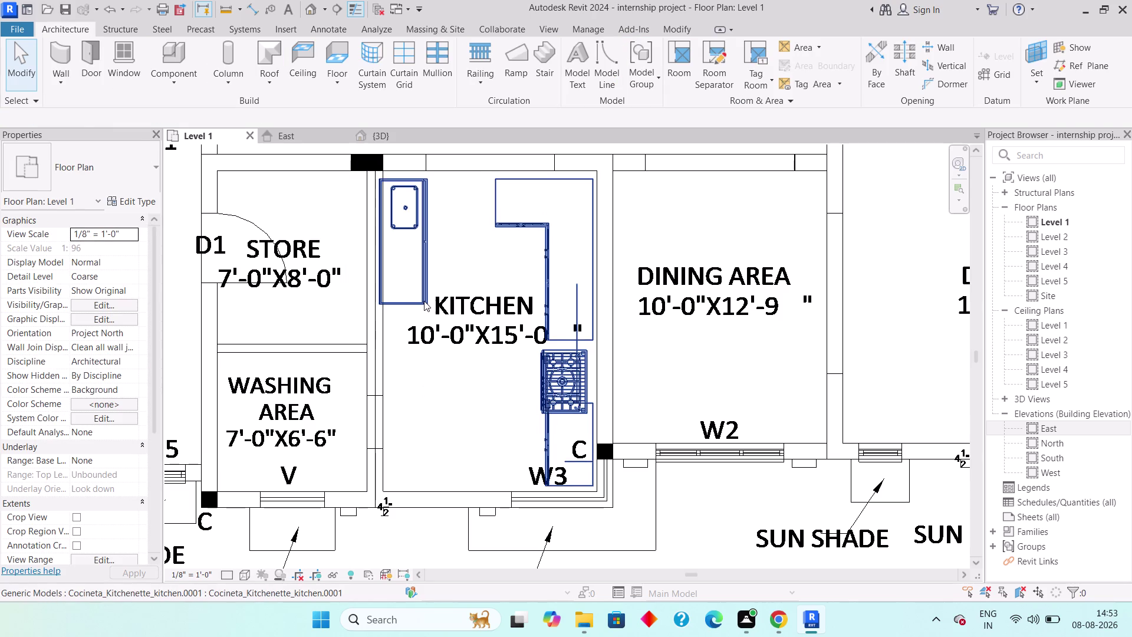
double_click(423, 301)
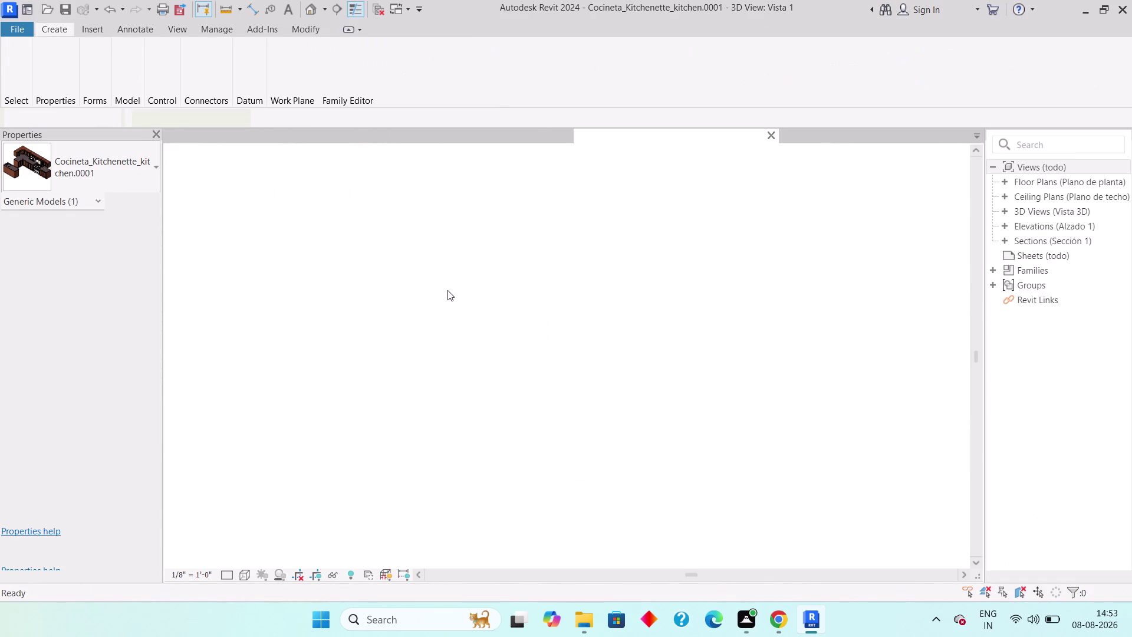
In the family's 3D view, select the sink island's base box and sink.
scroll(down, 3)
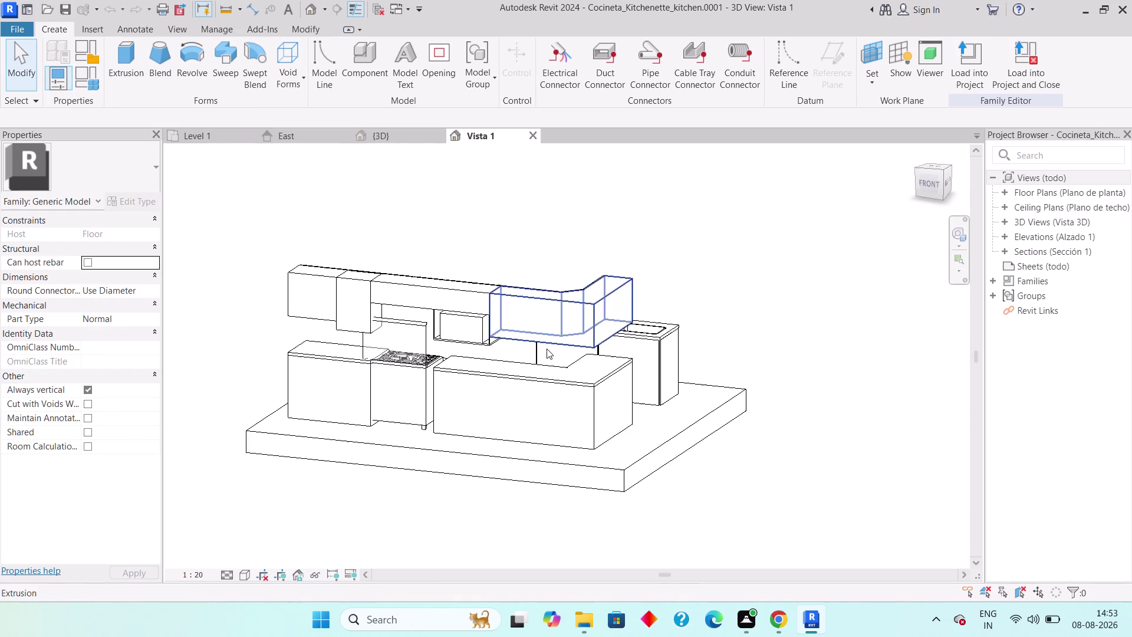
middle_drag(725, 300, 550, 417)
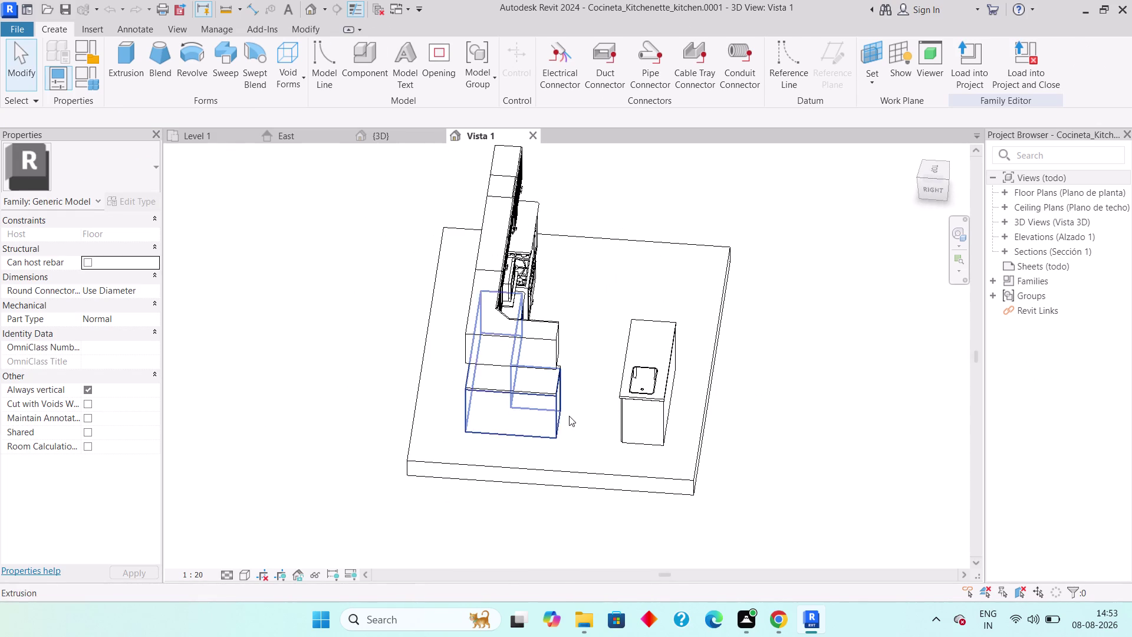
click(650, 403)
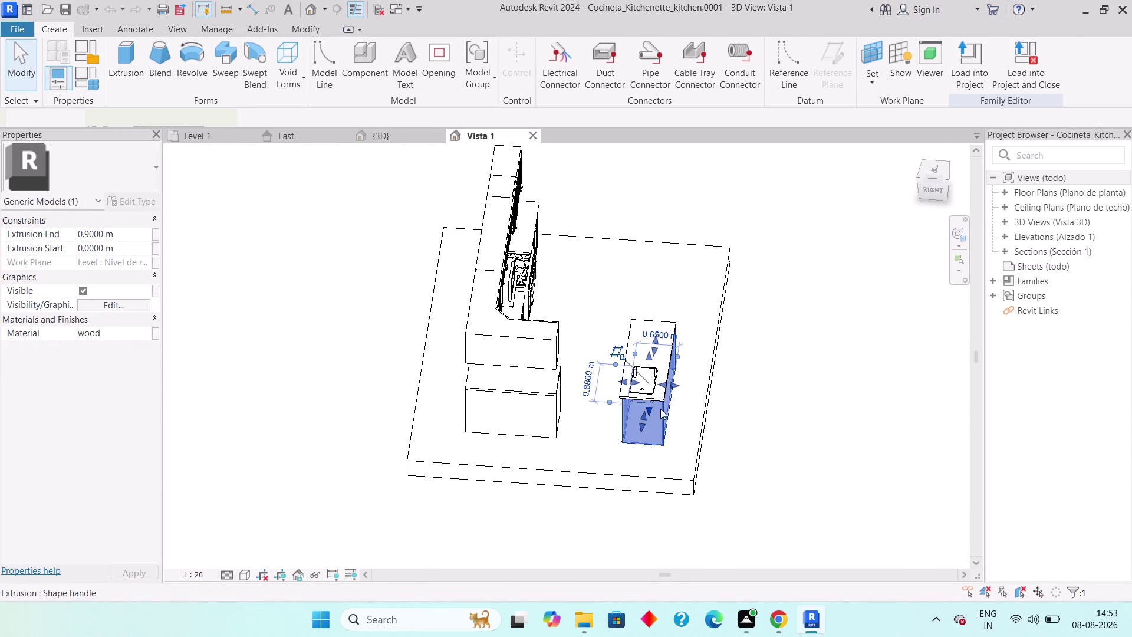
middle_drag(668, 405, 614, 408)
scroll(up, 3)
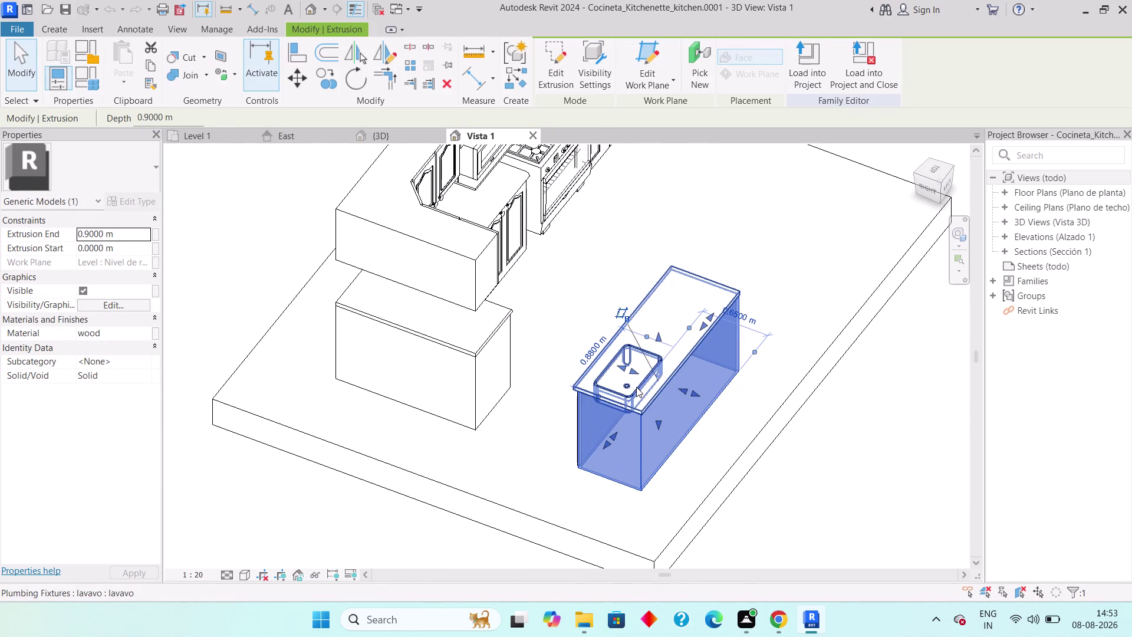
click(636, 387)
scroll(down, 3)
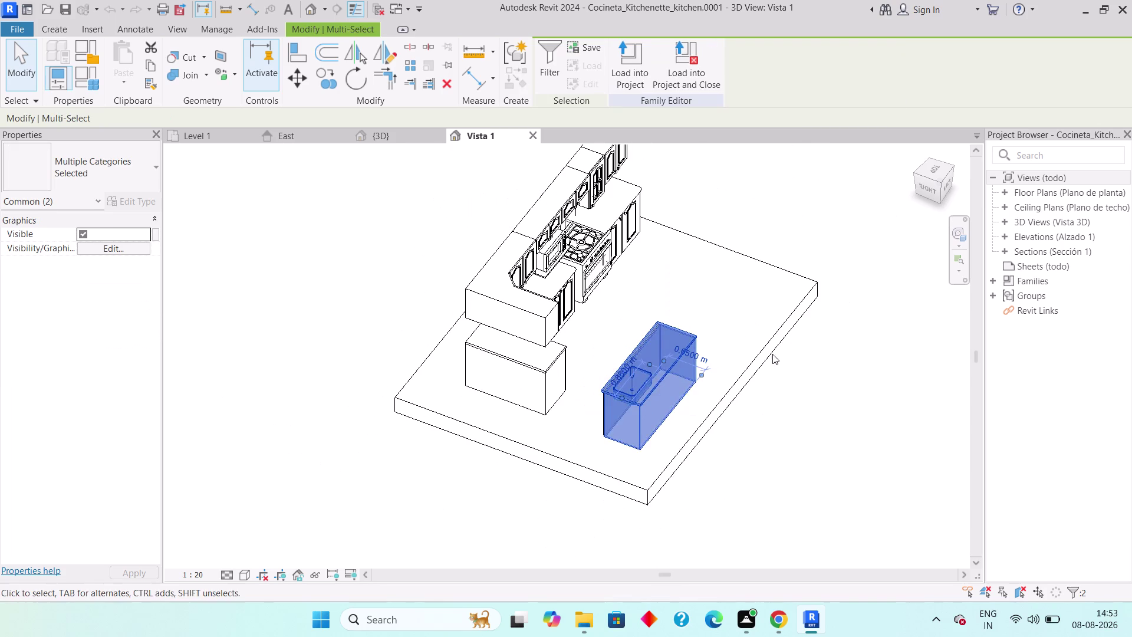
middle_drag(742, 345, 466, 328)
middle_drag(584, 462, 494, 412)
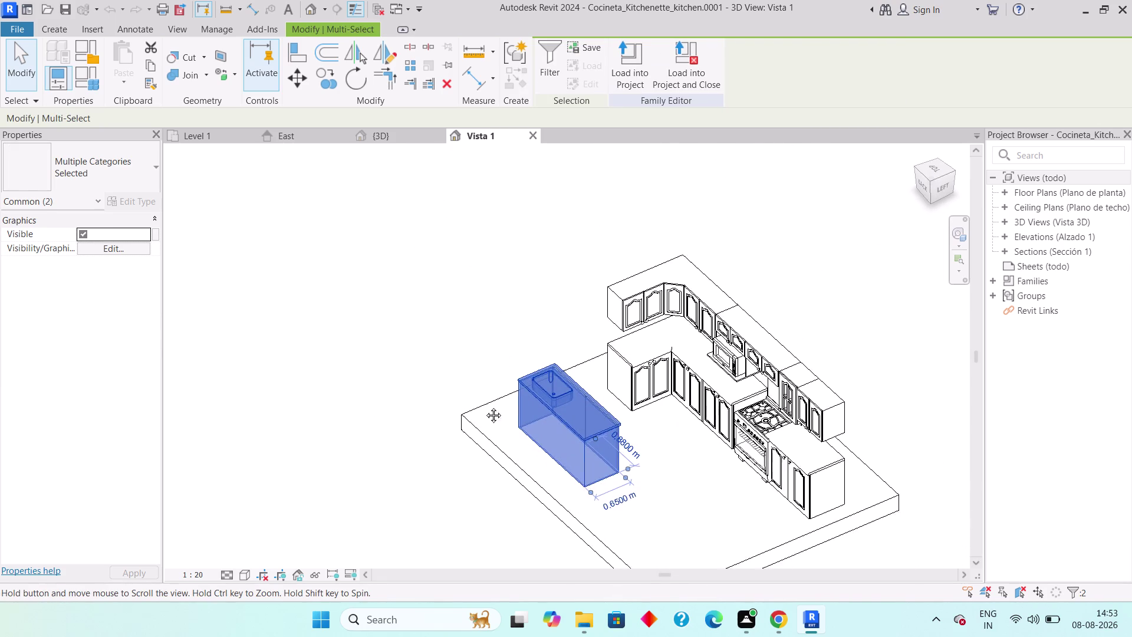
middle_drag(493, 412, 350, 388)
middle_drag(433, 454, 444, 405)
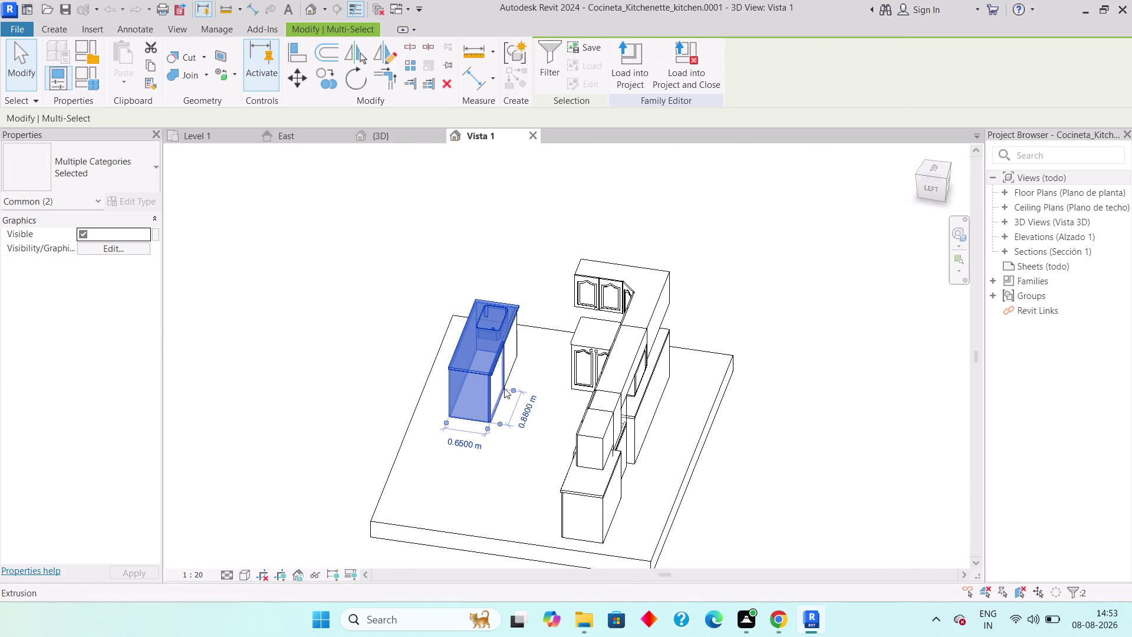
Add the remaining island pieces to the selection and view the layout from above.
click(493, 387)
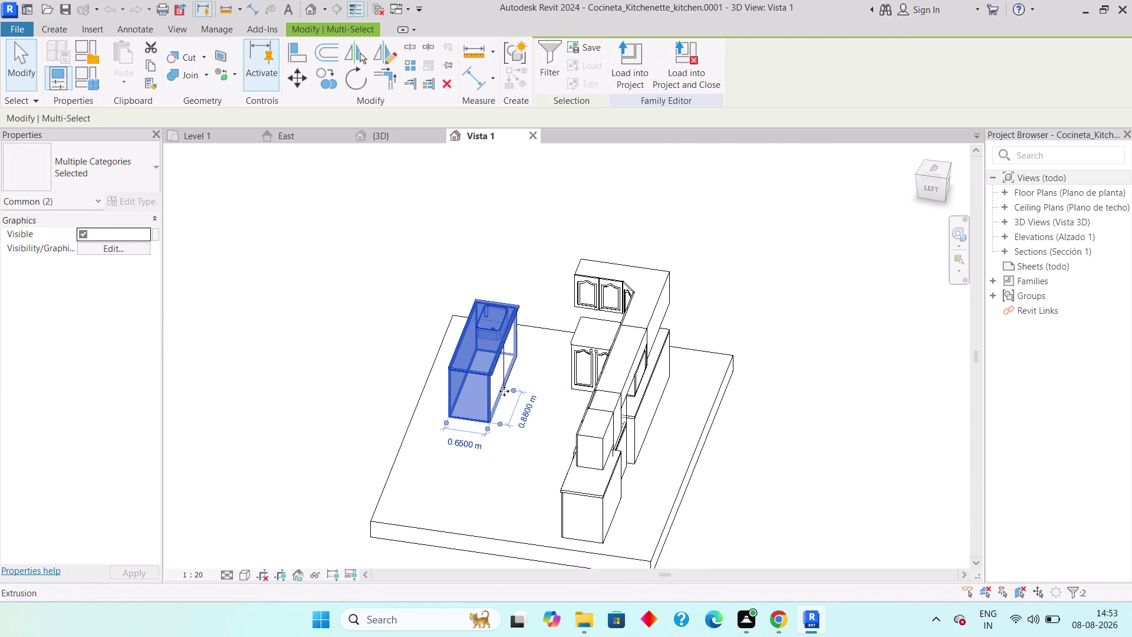
click(503, 382)
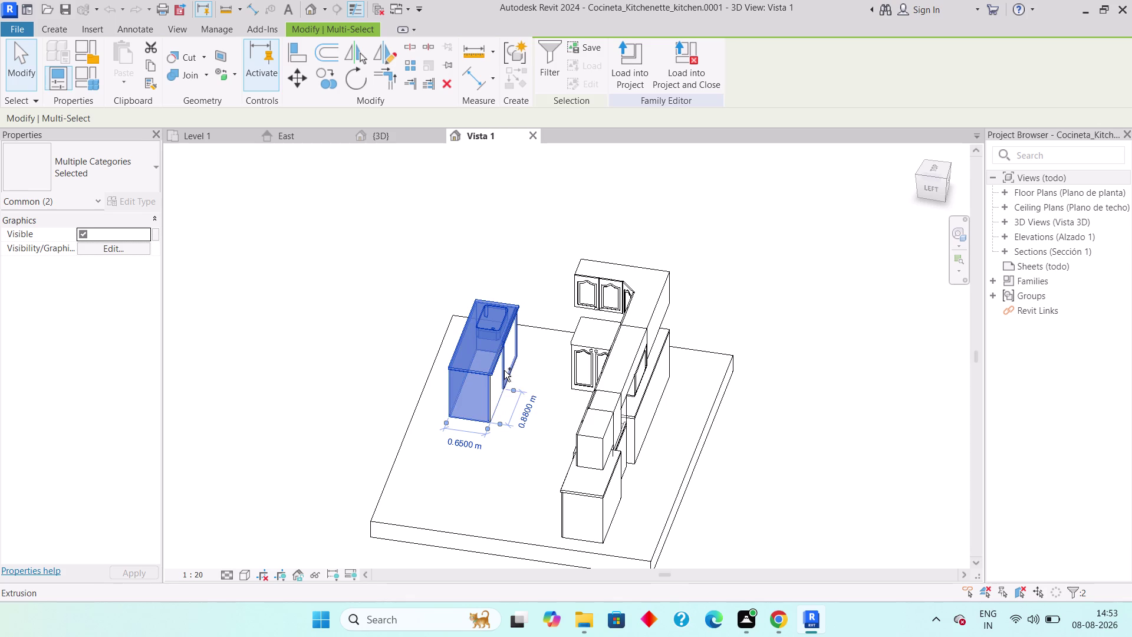
click(504, 370)
click(498, 378)
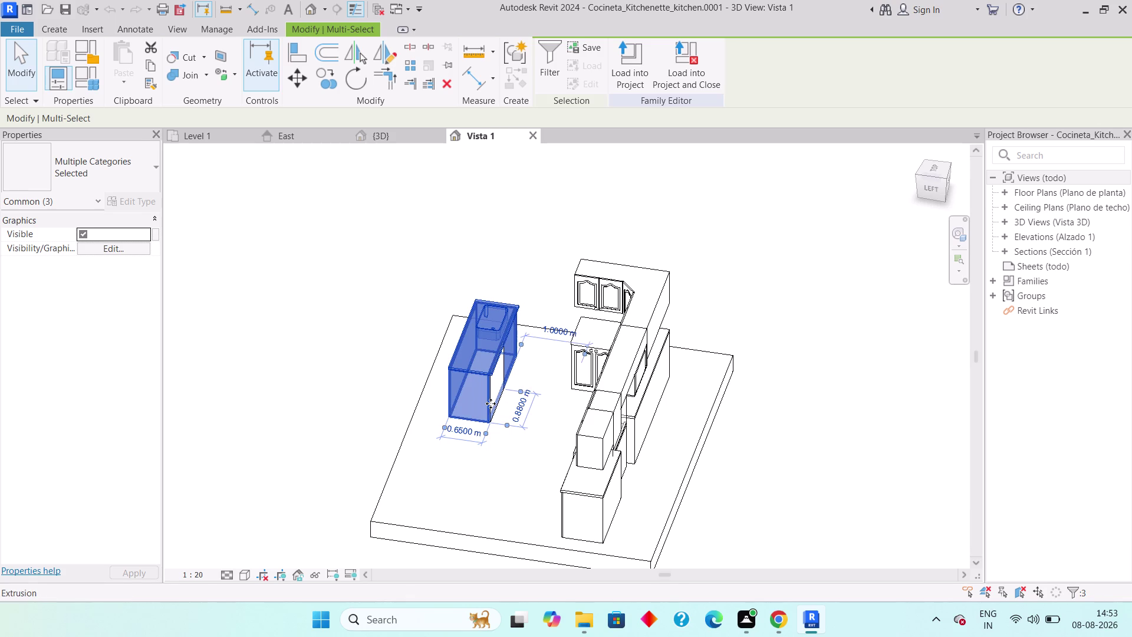
click(490, 404)
middle_drag(500, 395, 480, 377)
scroll(up, 3)
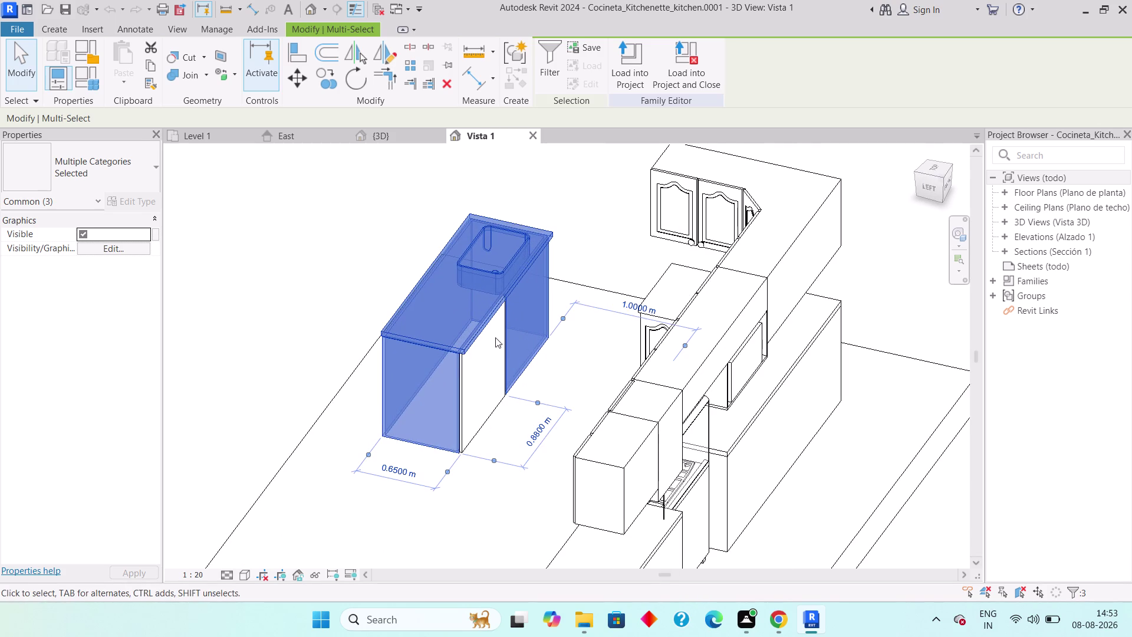
click(462, 379)
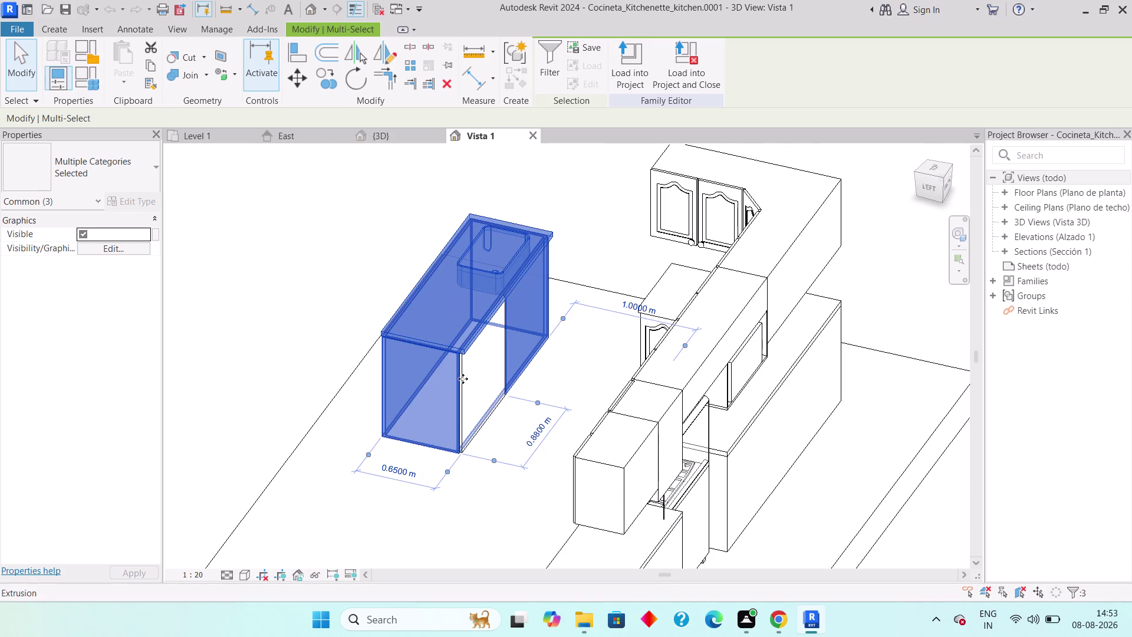
click(467, 375)
scroll(down, 3)
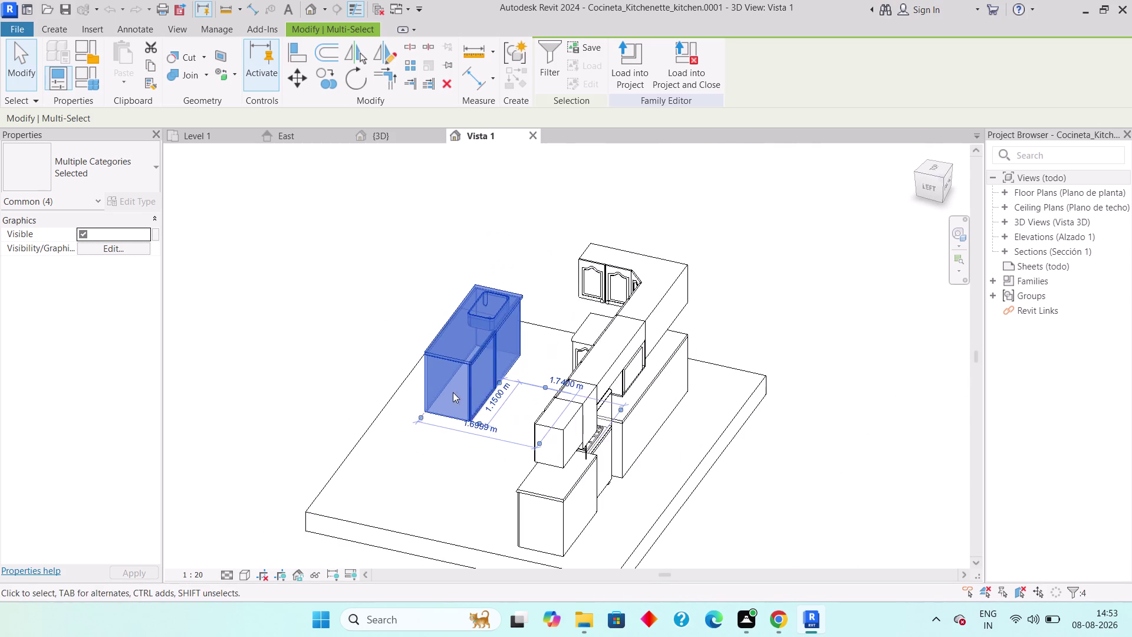
middle_drag(453, 392, 505, 416)
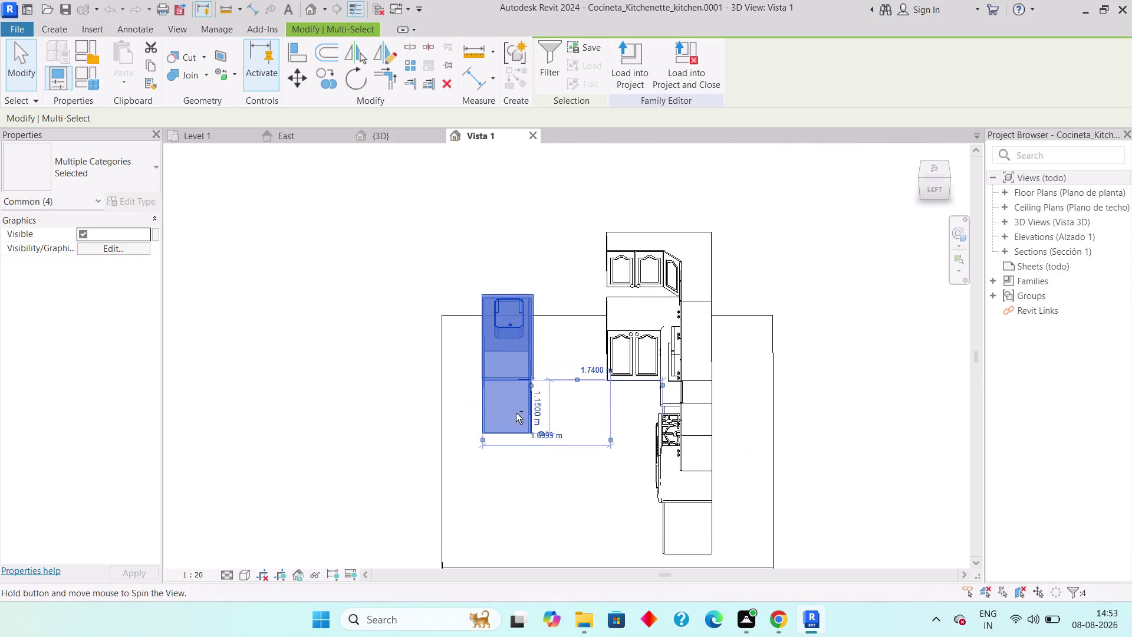
middle_drag(565, 399, 559, 441)
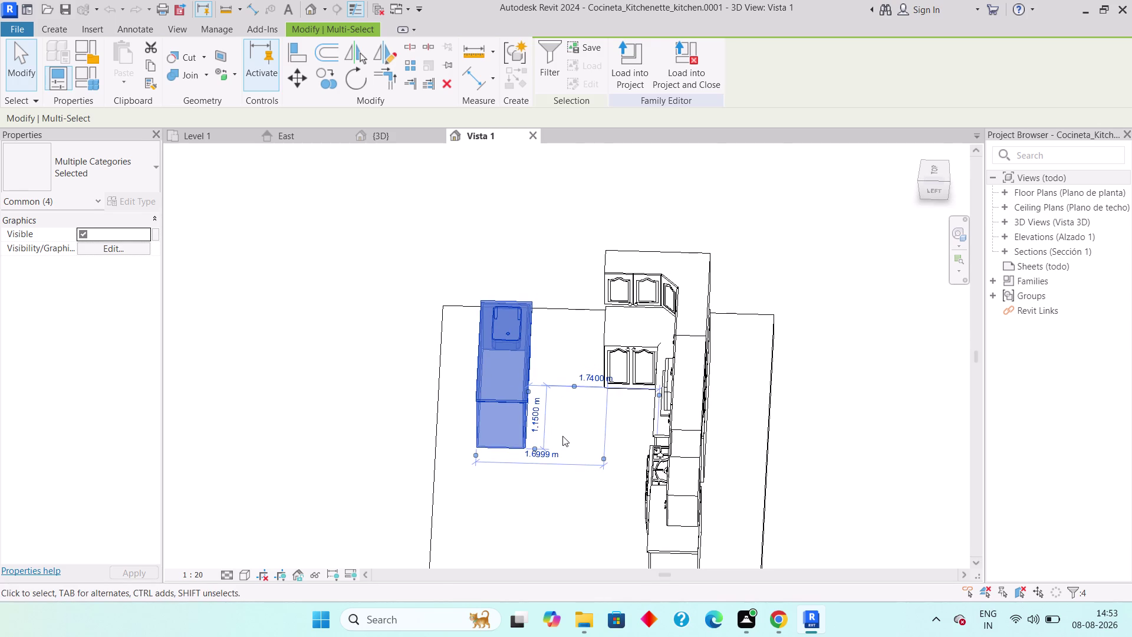
Nudge the sink island four steps right toward the main counter, then clear the selection.
key(Right)
key(Right)
key(Right)
key(Right)
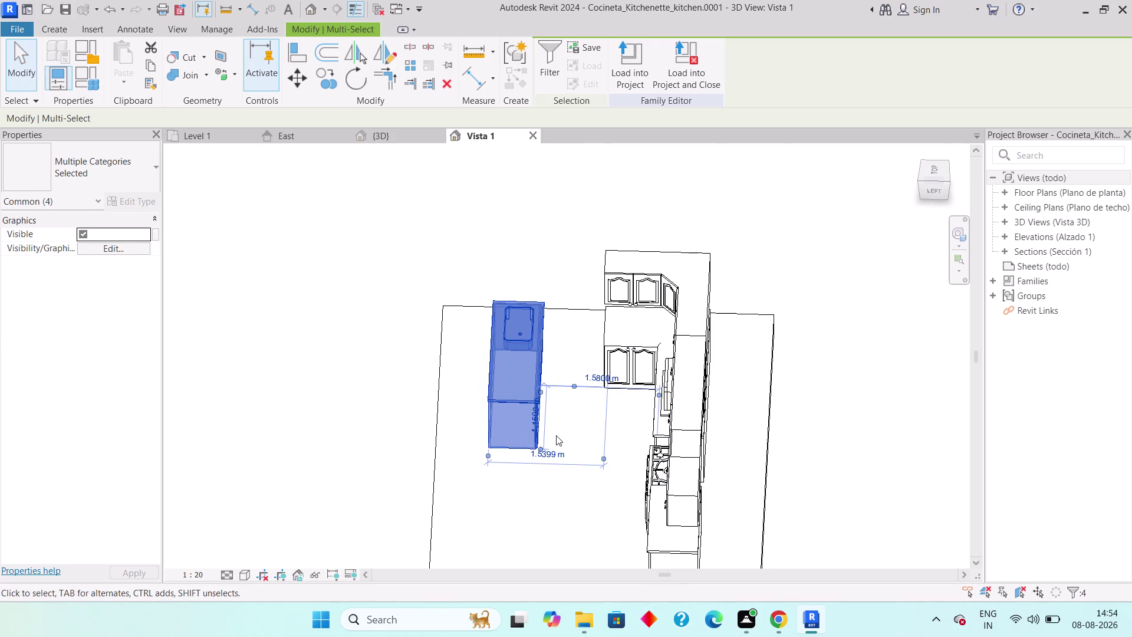
key(Escape)
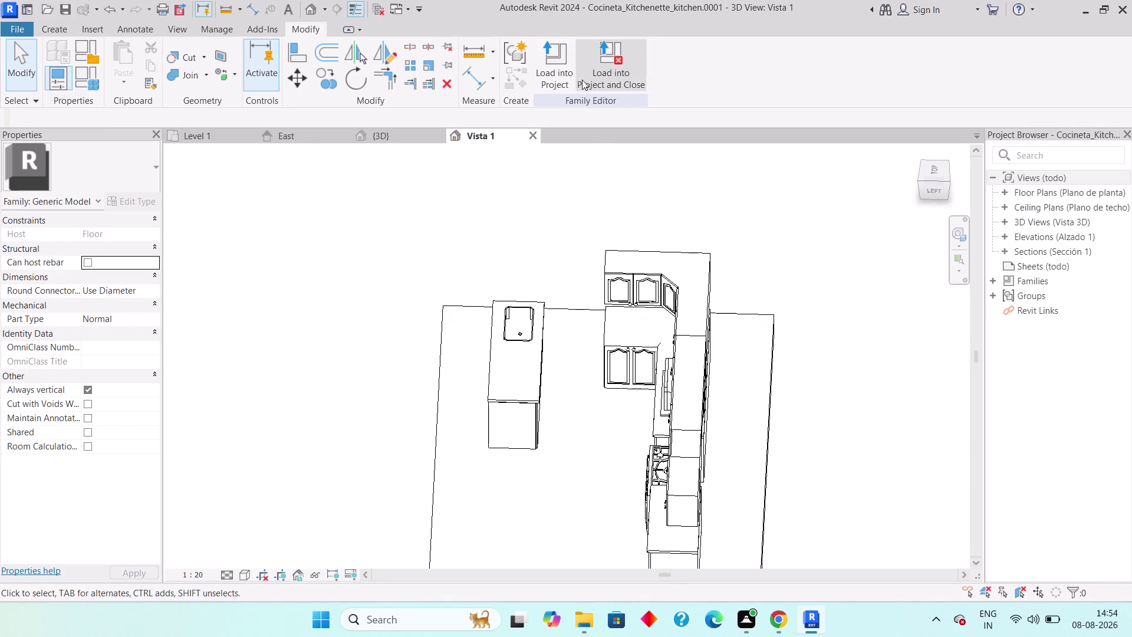
click(573, 69)
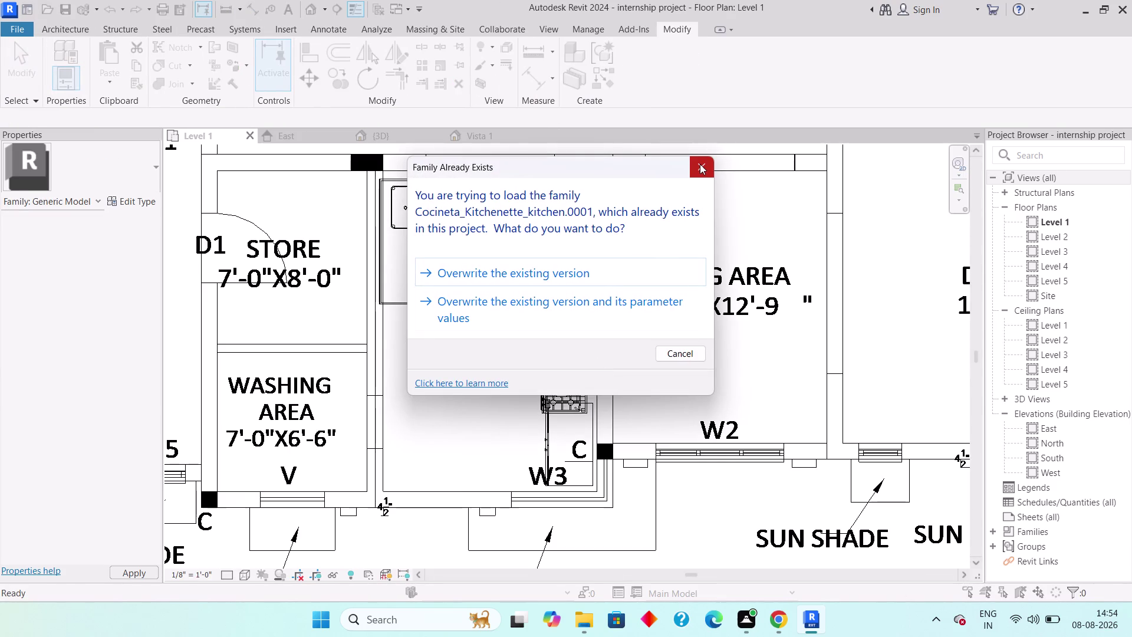
Overwrite the existing kitchenette family version, then reopen the family from the plan.
click(575, 272)
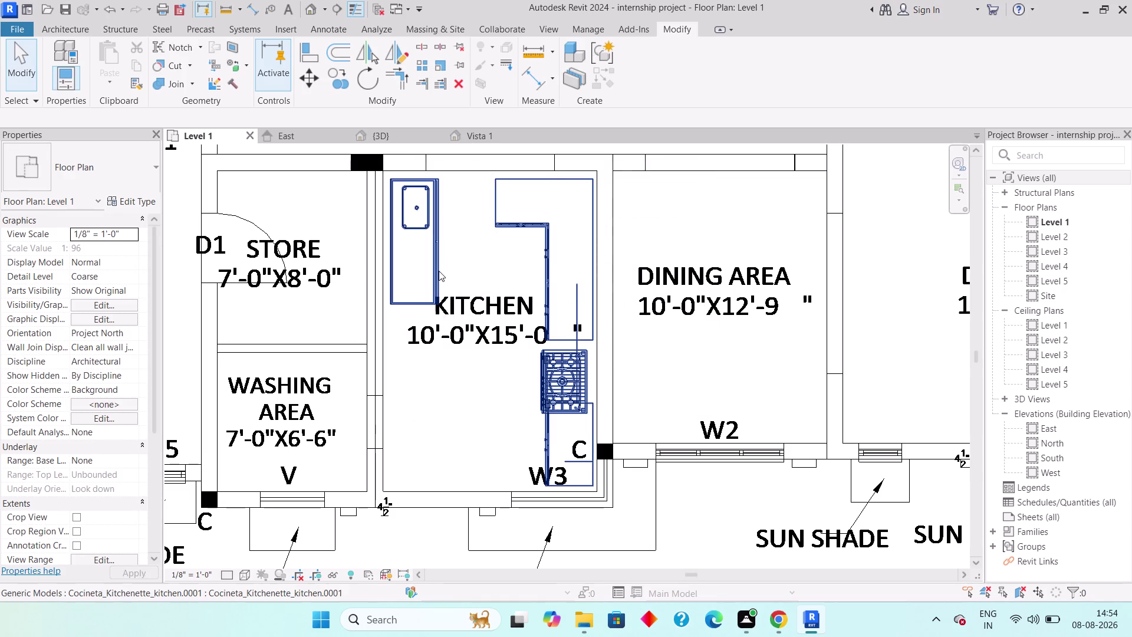
double_click(438, 271)
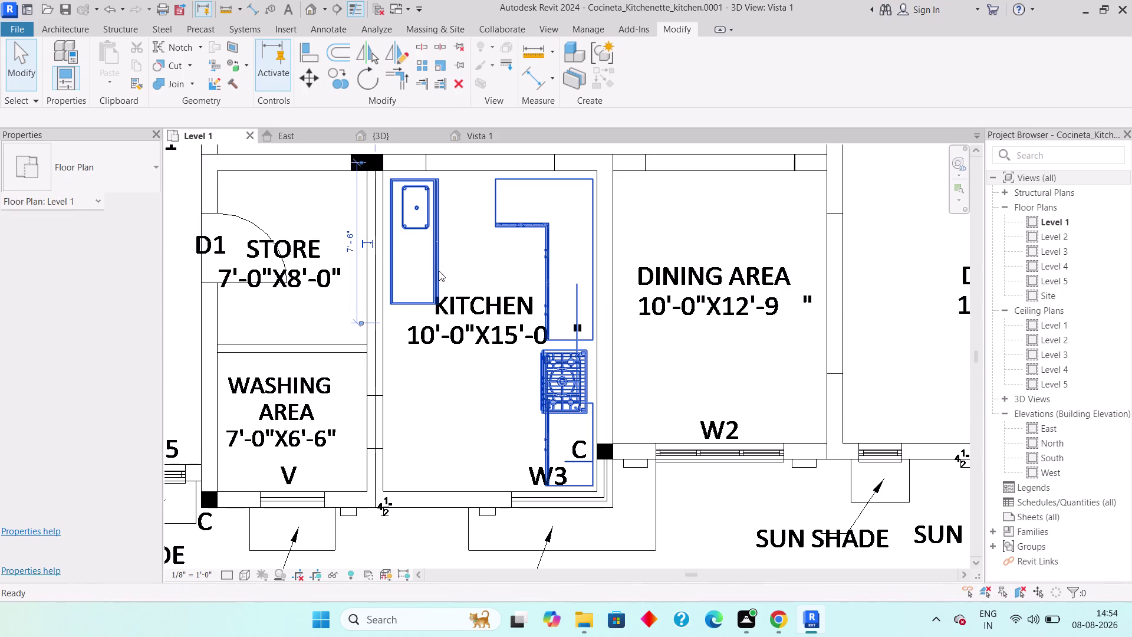
scroll(down, 3)
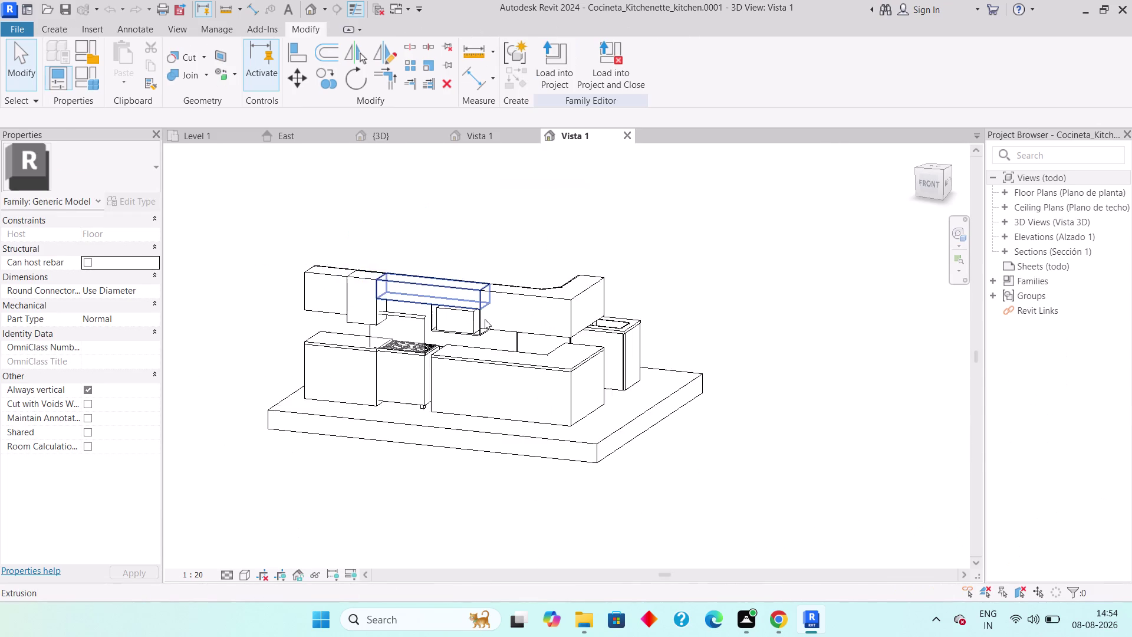
Orbit to the island's side and window-select all the sink island pieces.
middle_drag(604, 313, 333, 389)
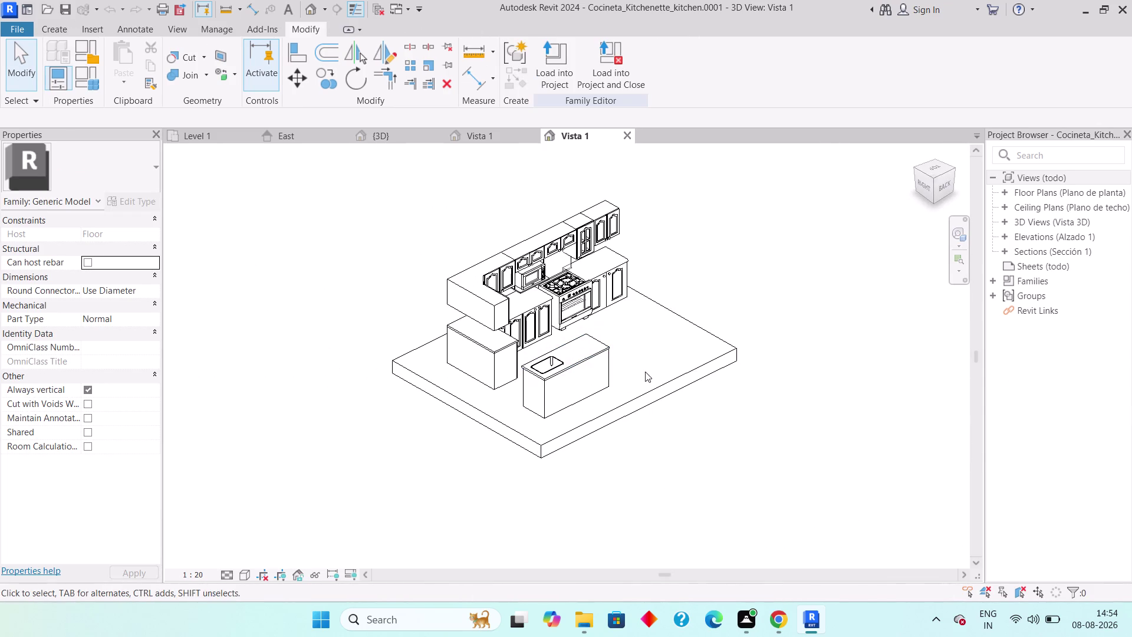
middle_drag(645, 373, 301, 441)
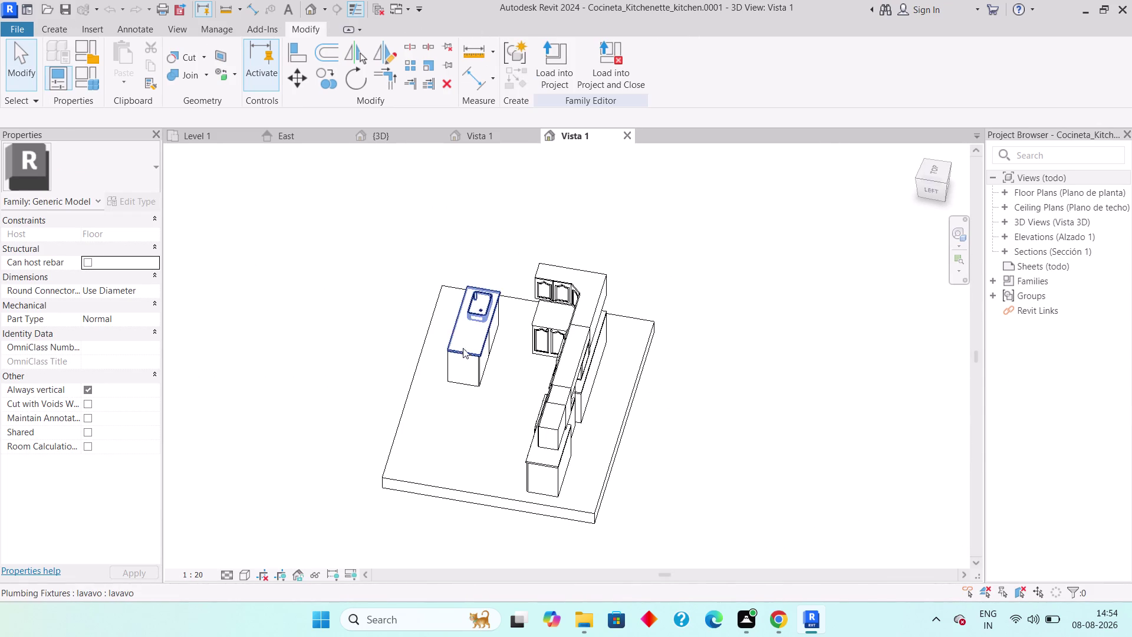
drag(511, 311, 452, 362)
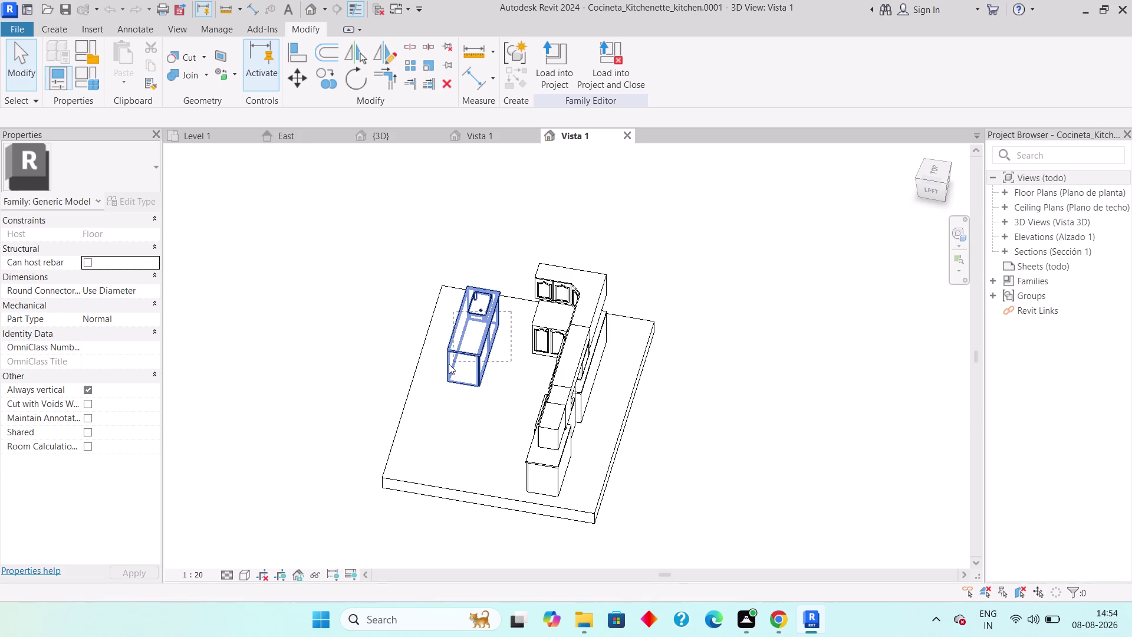
drag(452, 362, 441, 366)
Nudge the island two steps left so its 1.5399 m dimension becomes 1.5799 m.
middle_drag(459, 368, 511, 351)
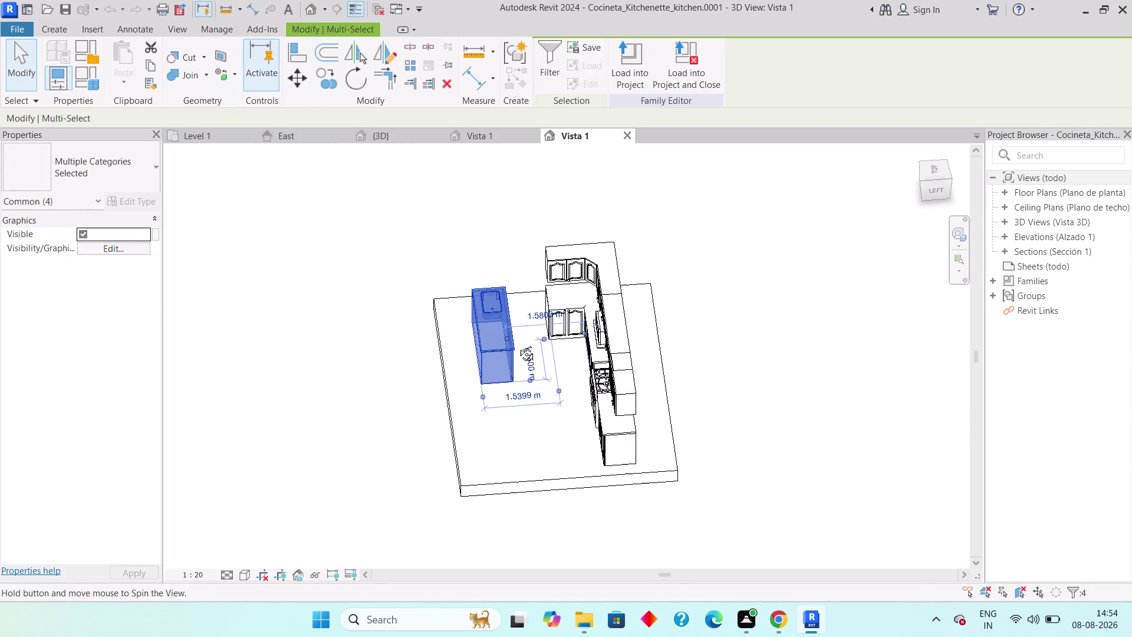
middle_drag(511, 351, 485, 358)
scroll(up, 3)
middle_drag(537, 343, 520, 343)
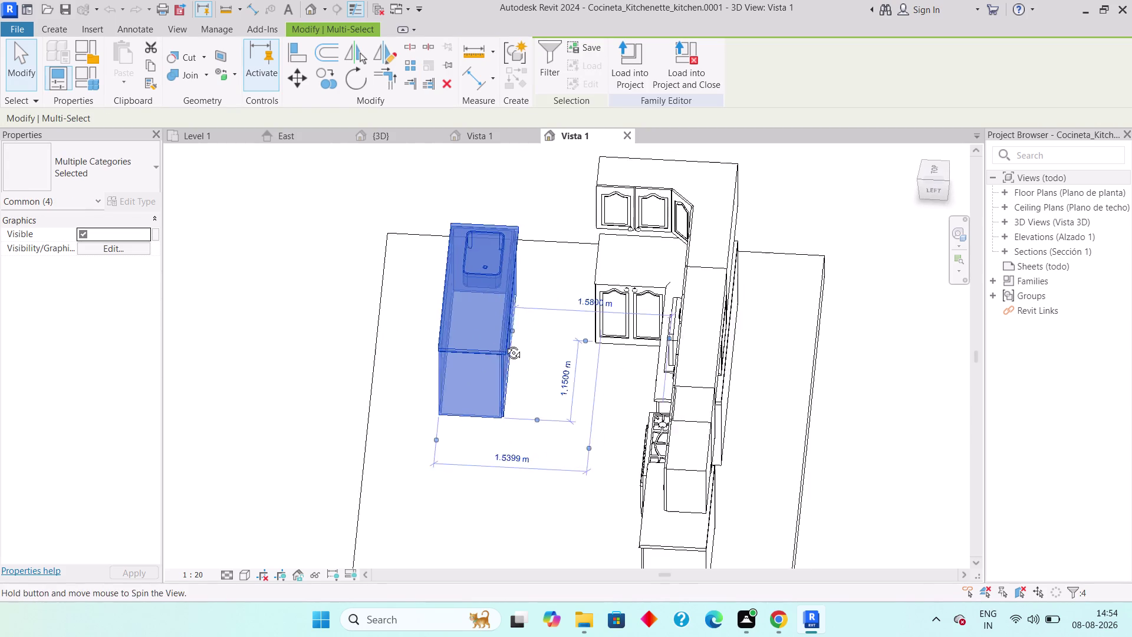
middle_drag(520, 343, 504, 344)
scroll(up, 3)
key(Left)
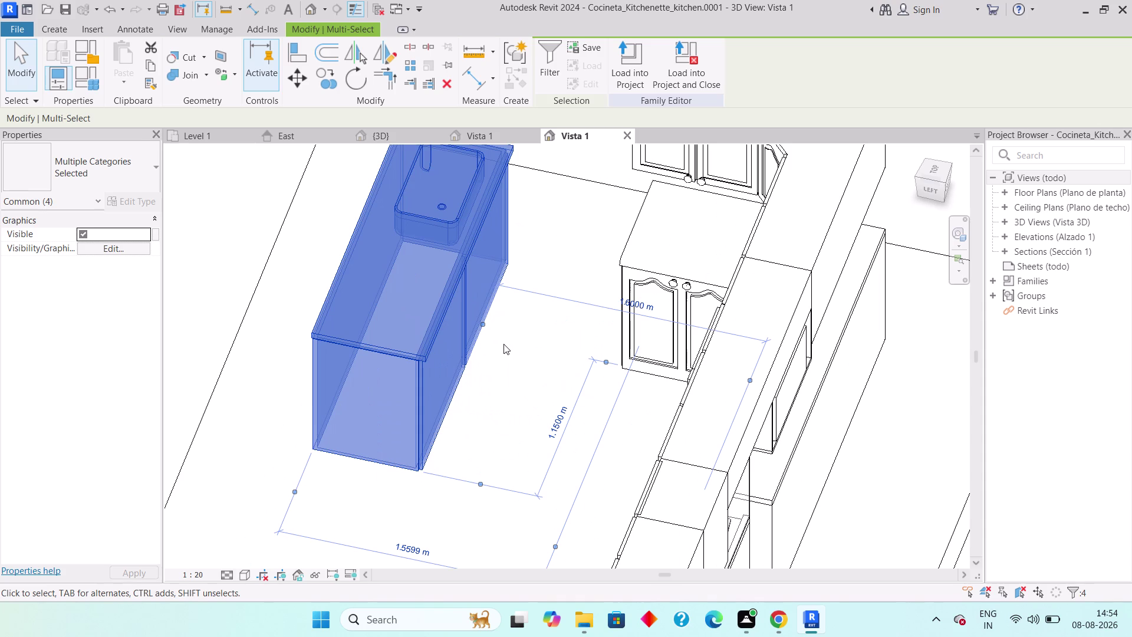
key(Left)
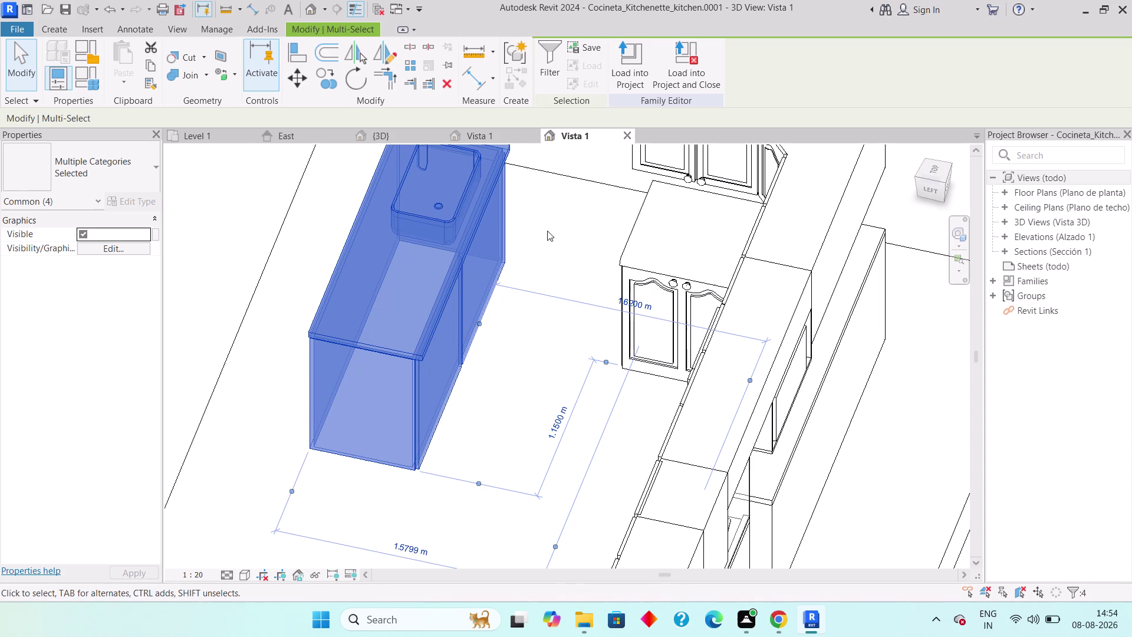
click(616, 70)
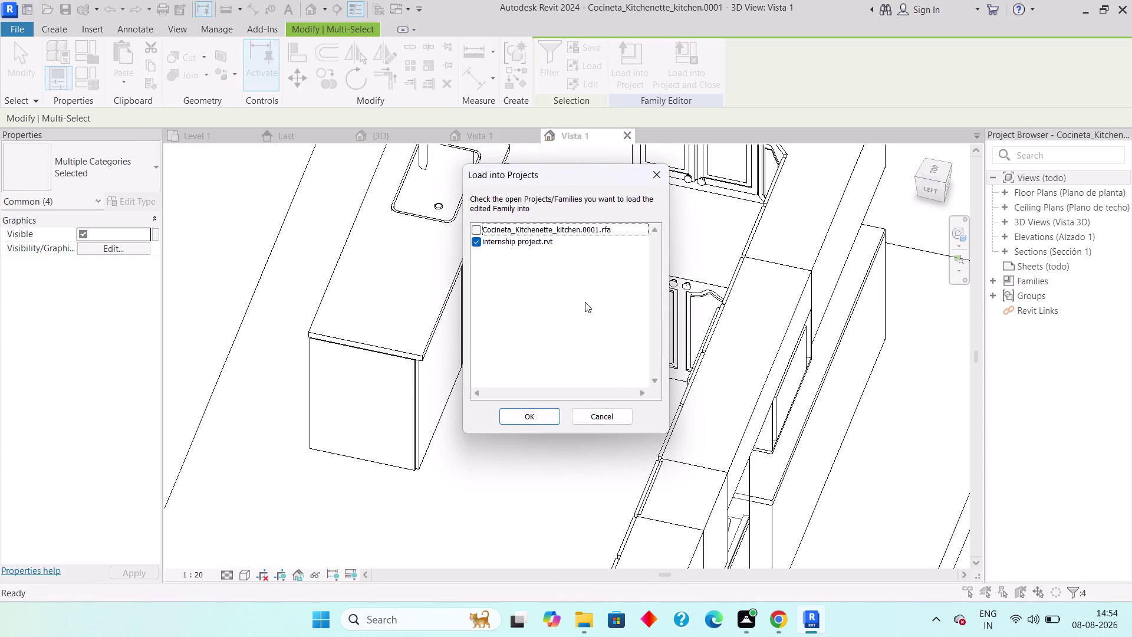
Load the edited kitchenette into the internship project with both targets ticked.
click(478, 227)
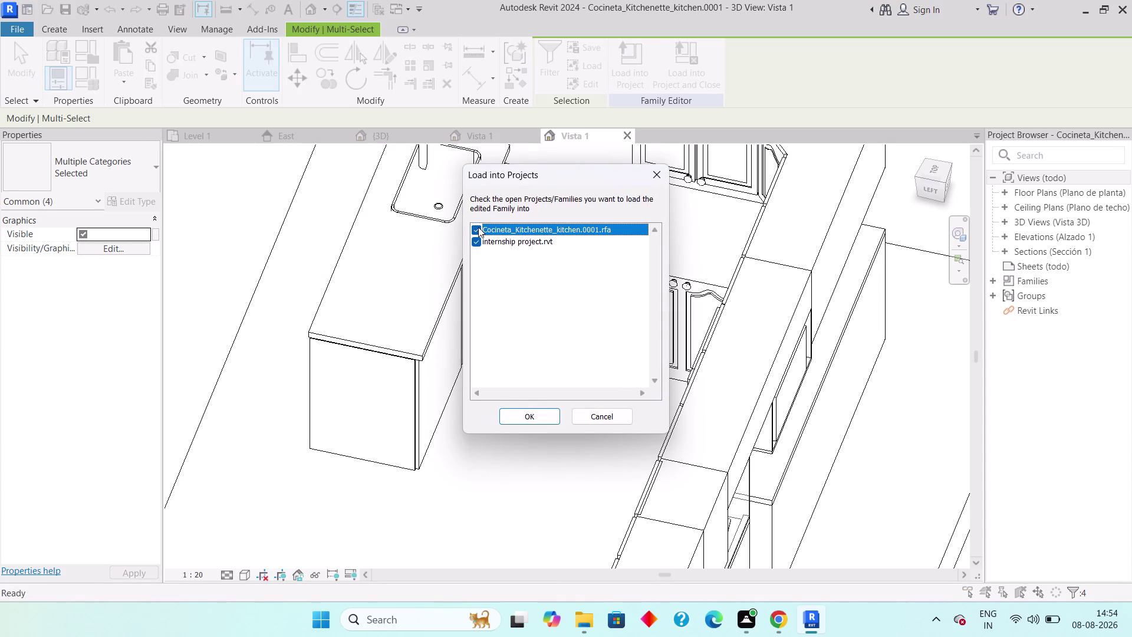
click(478, 227)
click(517, 413)
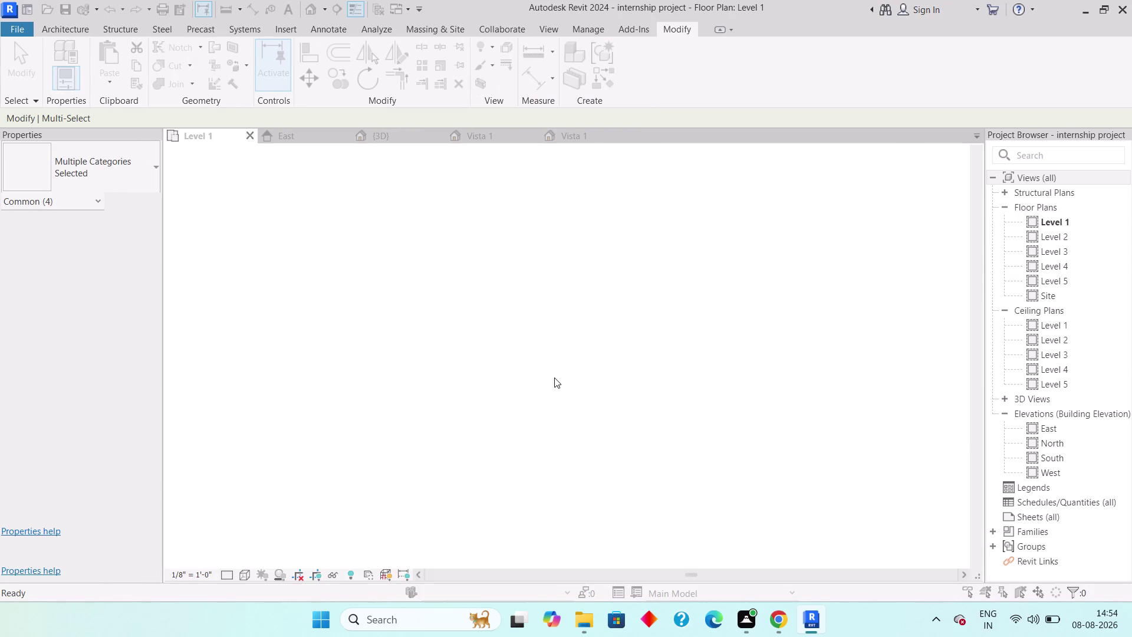
click(603, 276)
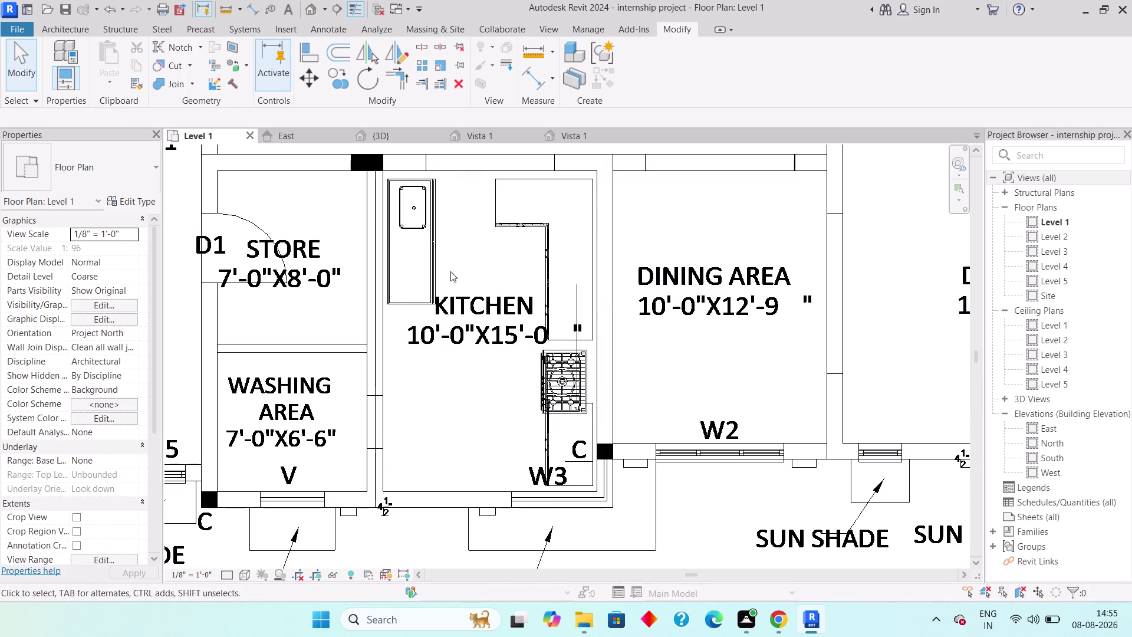
key(Escape)
key(Escape)
key(Escape)
key(Escape)
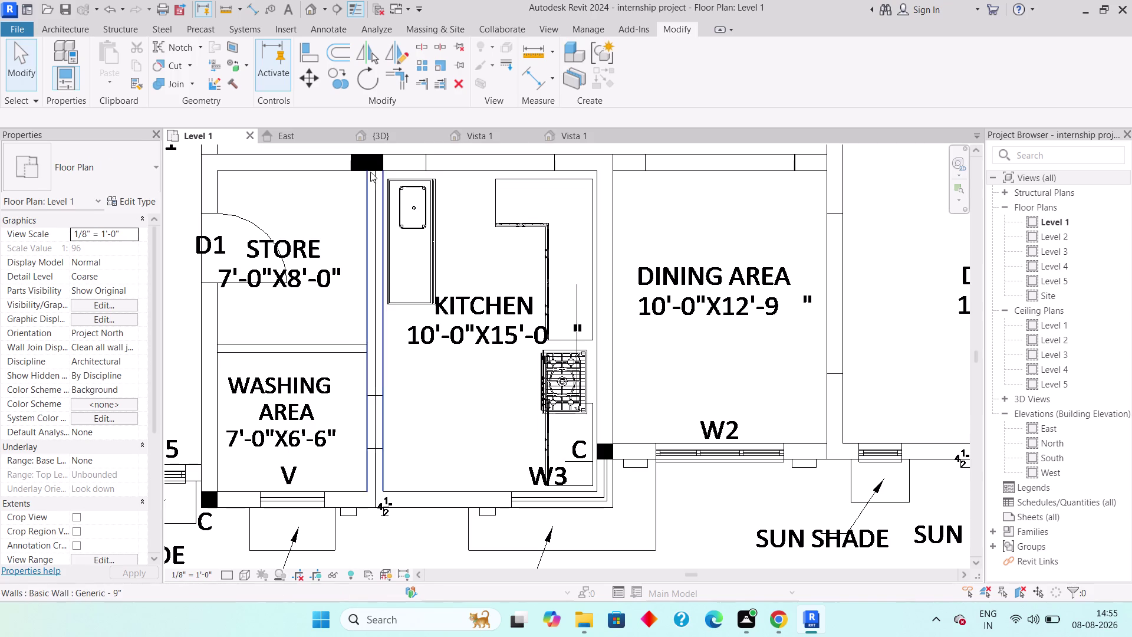
Close both kitchenette family views, answering each save-changes prompt.
click(532, 134)
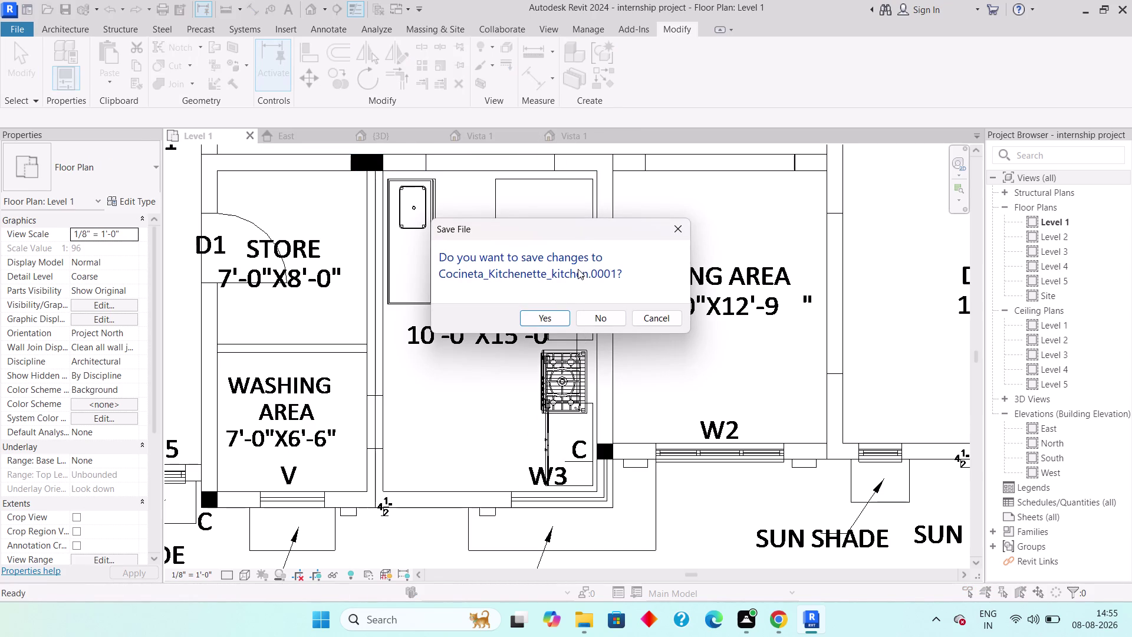
click(583, 317)
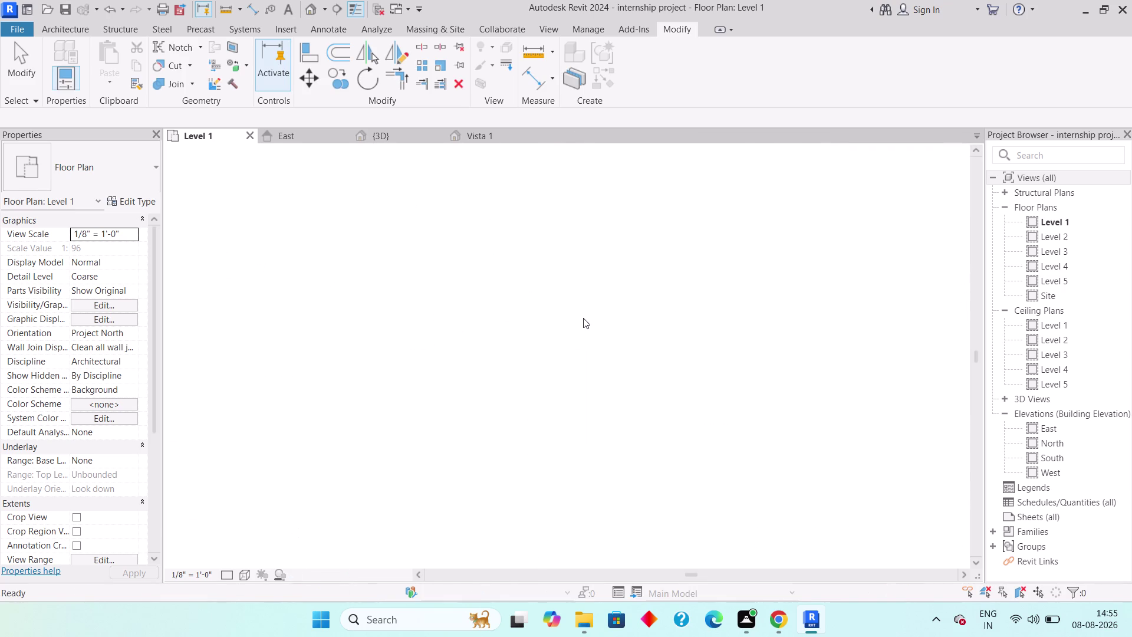
click(539, 133)
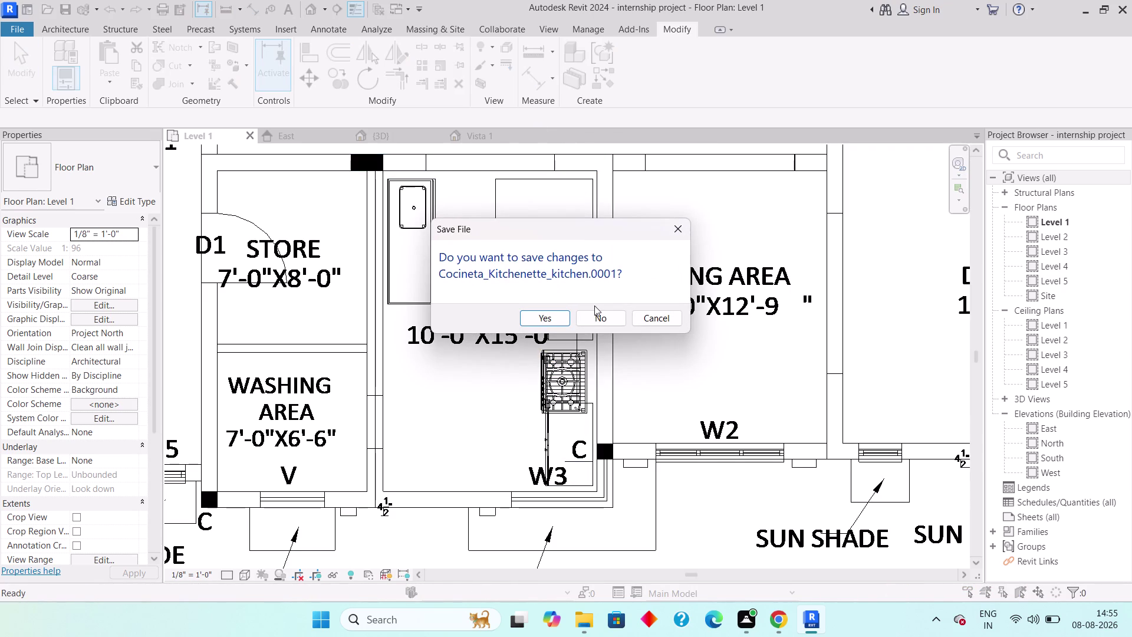
click(596, 315)
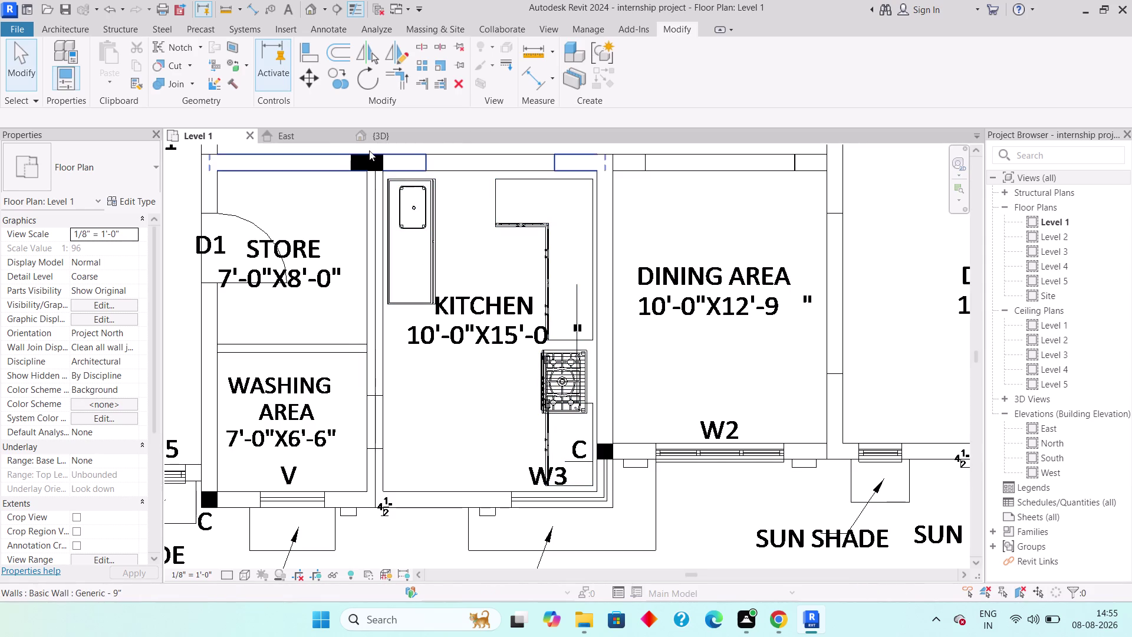
middle_drag(484, 222, 431, 250)
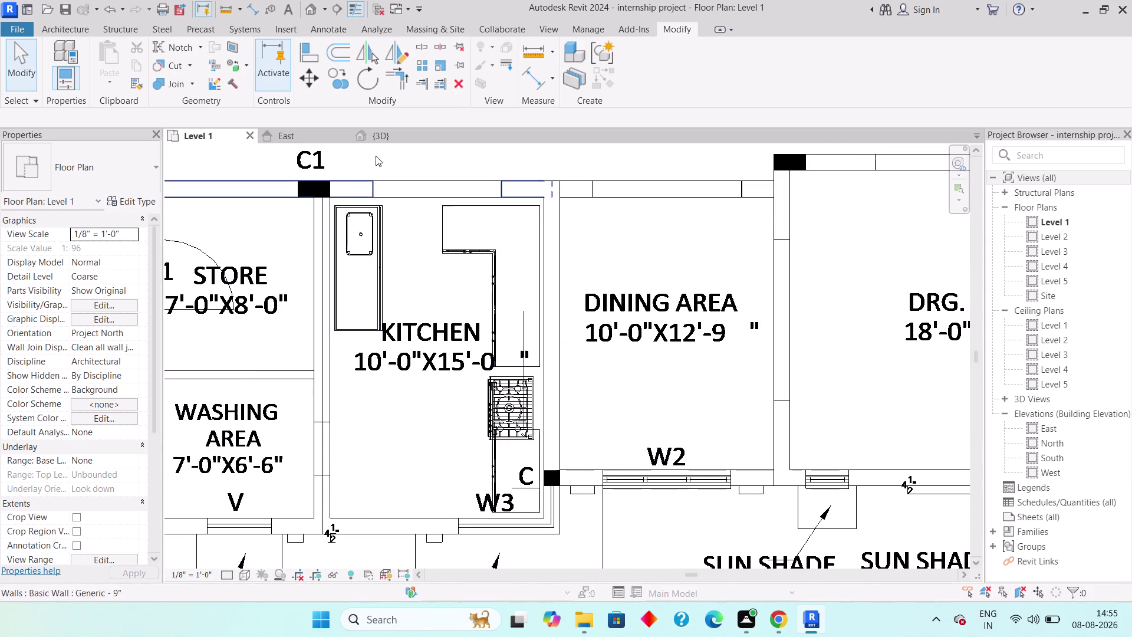
Switch to the {3D} view and orbit and zoom in on the kitchen's cabinets and sink island.
click(397, 135)
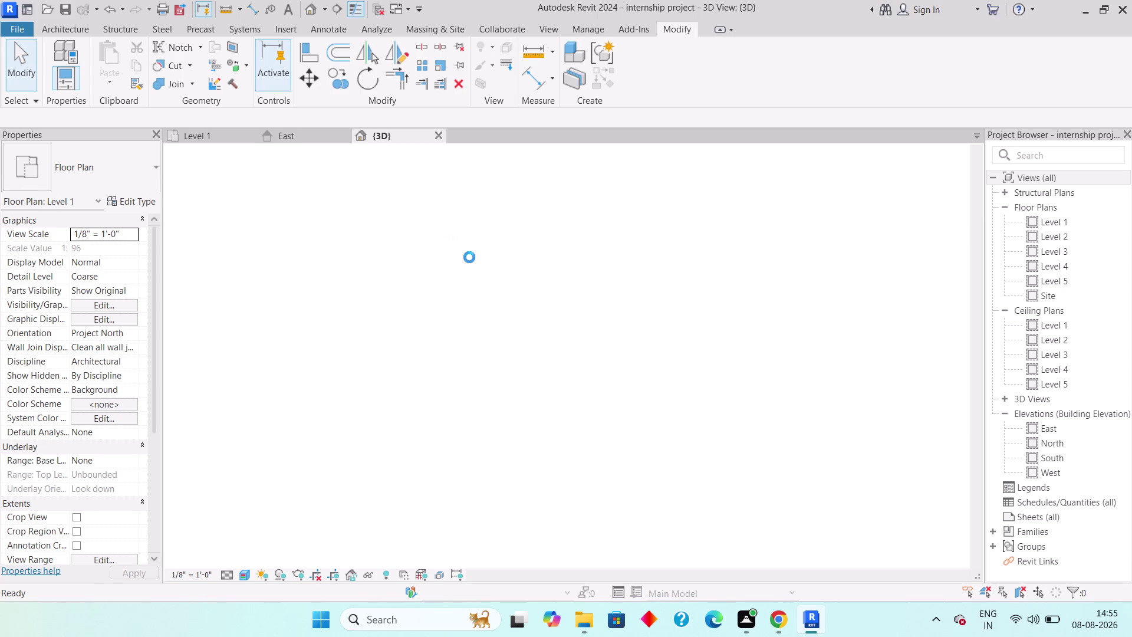
middle_drag(586, 318, 636, 341)
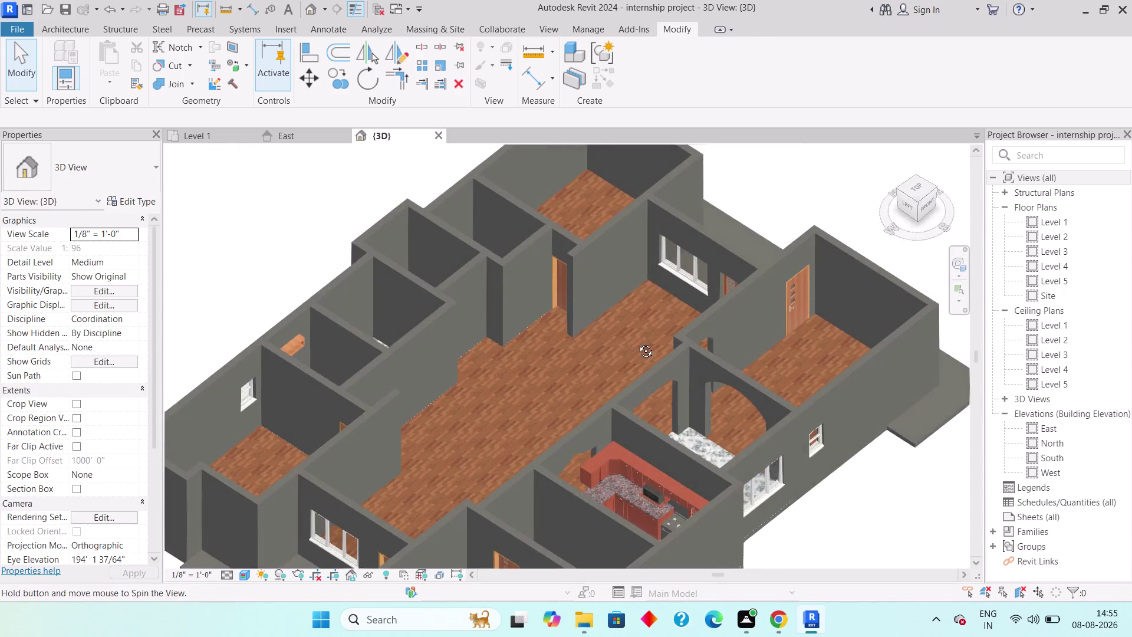
middle_drag(637, 342, 801, 355)
middle_drag(753, 438, 739, 231)
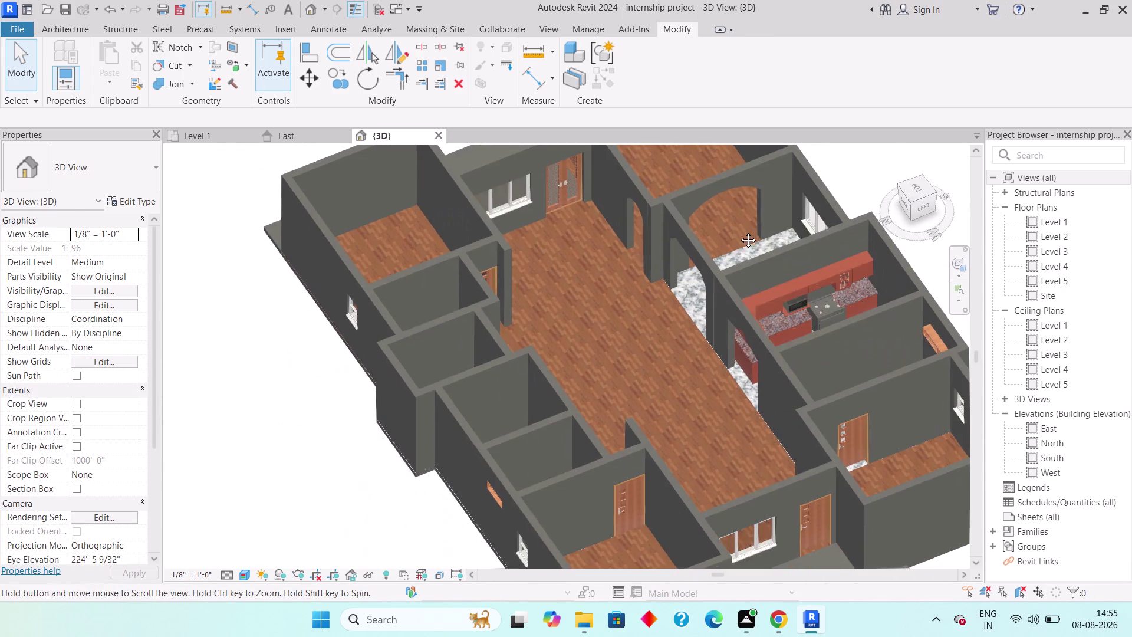
middle_drag(739, 379, 722, 351)
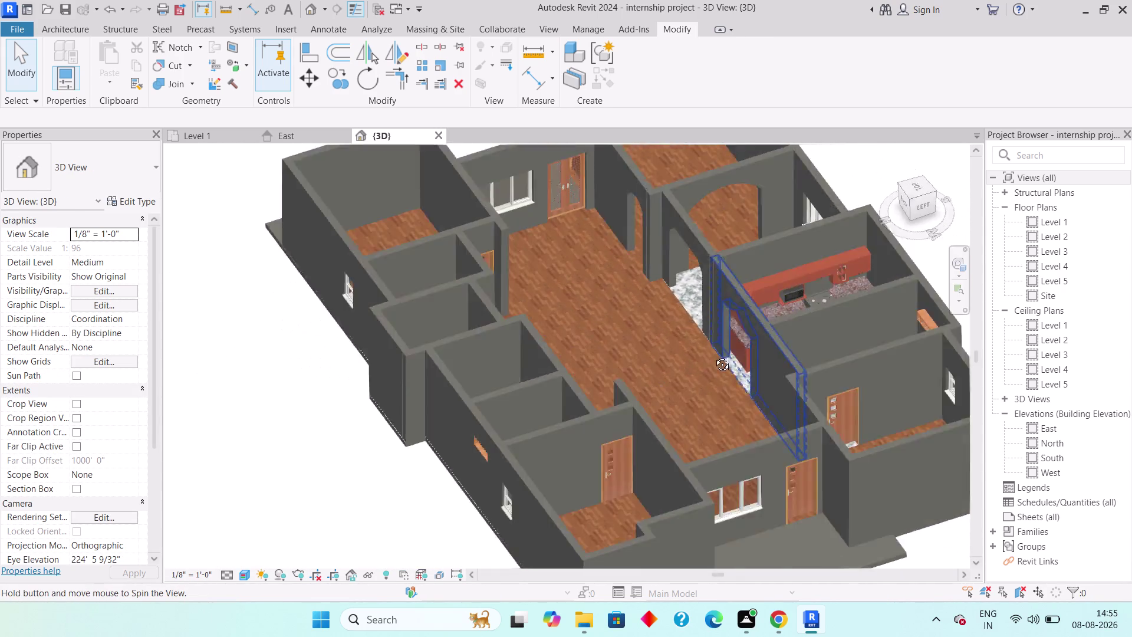
middle_drag(723, 351, 598, 381)
middle_drag(643, 314, 613, 320)
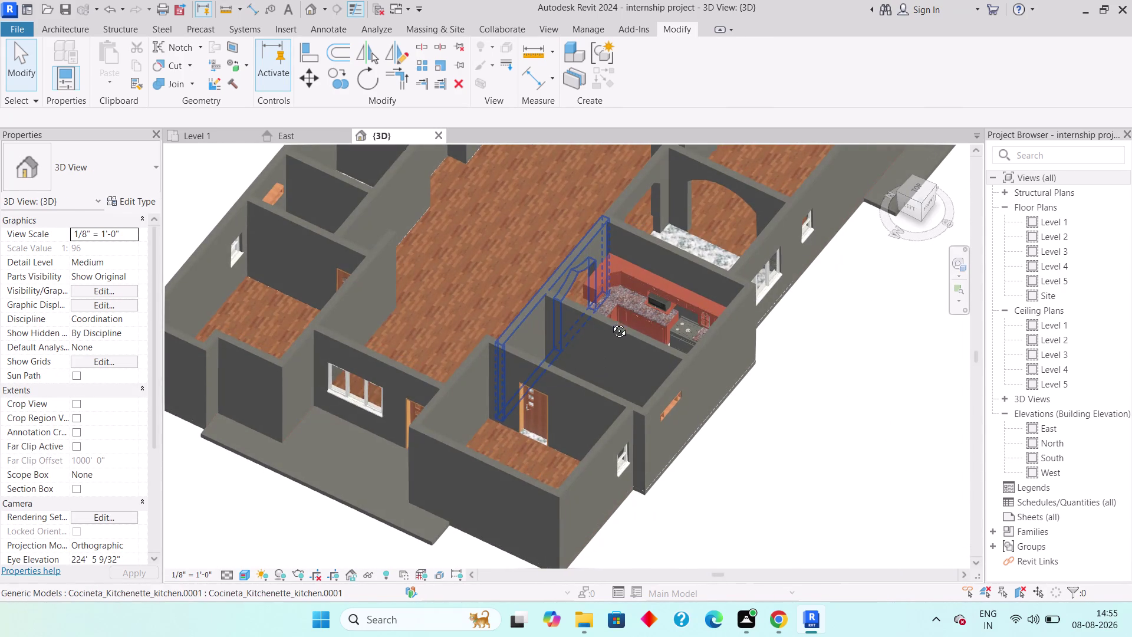
middle_drag(613, 320, 605, 326)
scroll(up, 3)
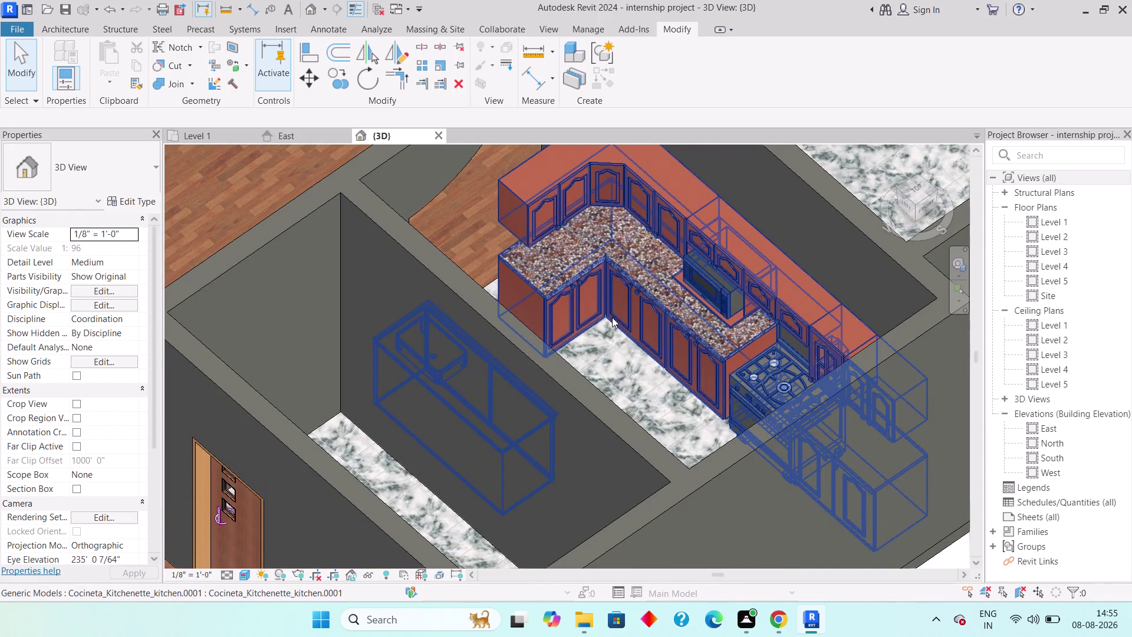
double_click(649, 295)
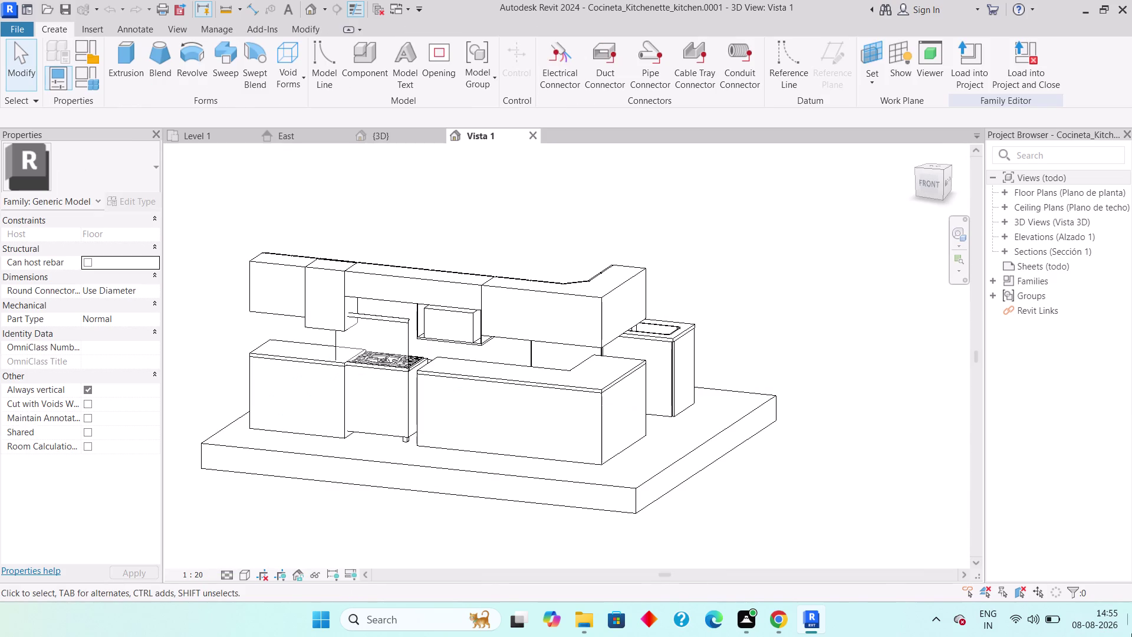
Orbit the Cocineta family in Vista 1 to inspect the cabinets, range and sink island.
click(1047, 622)
click(1047, 621)
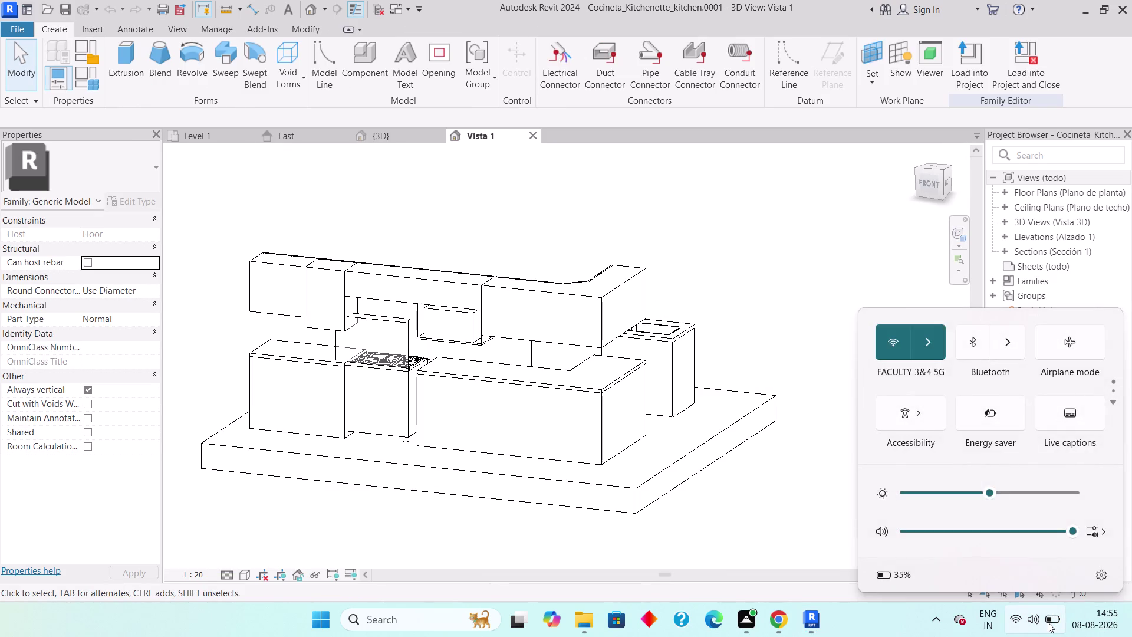
middle_drag(858, 516, 806, 528)
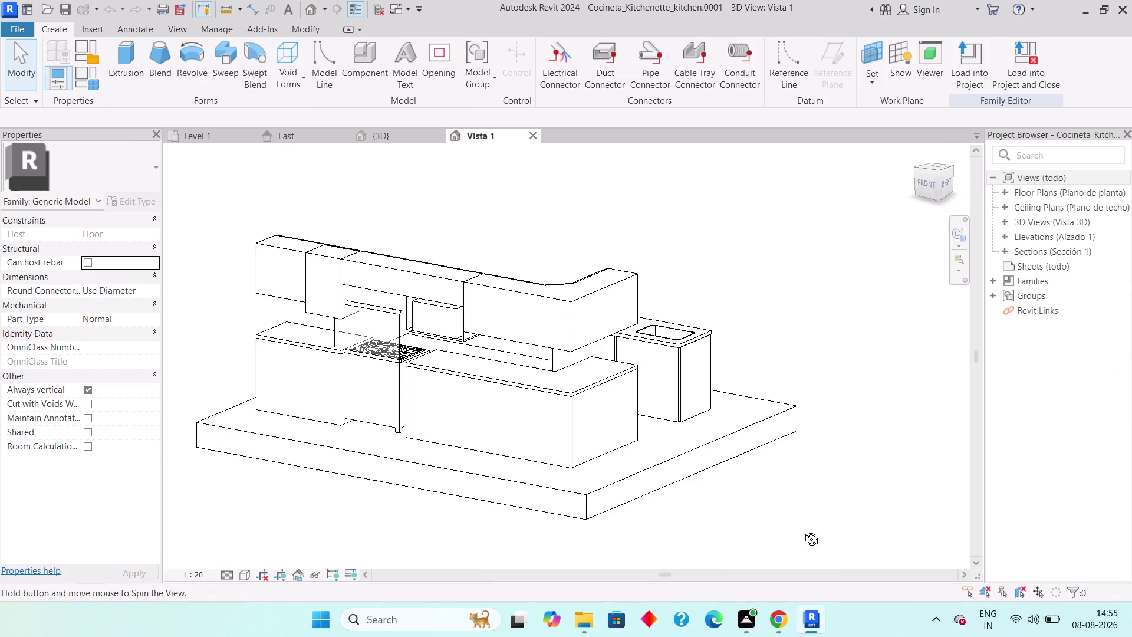
middle_drag(806, 528, 355, 507)
middle_drag(568, 461, 561, 468)
middle_drag(567, 421, 548, 454)
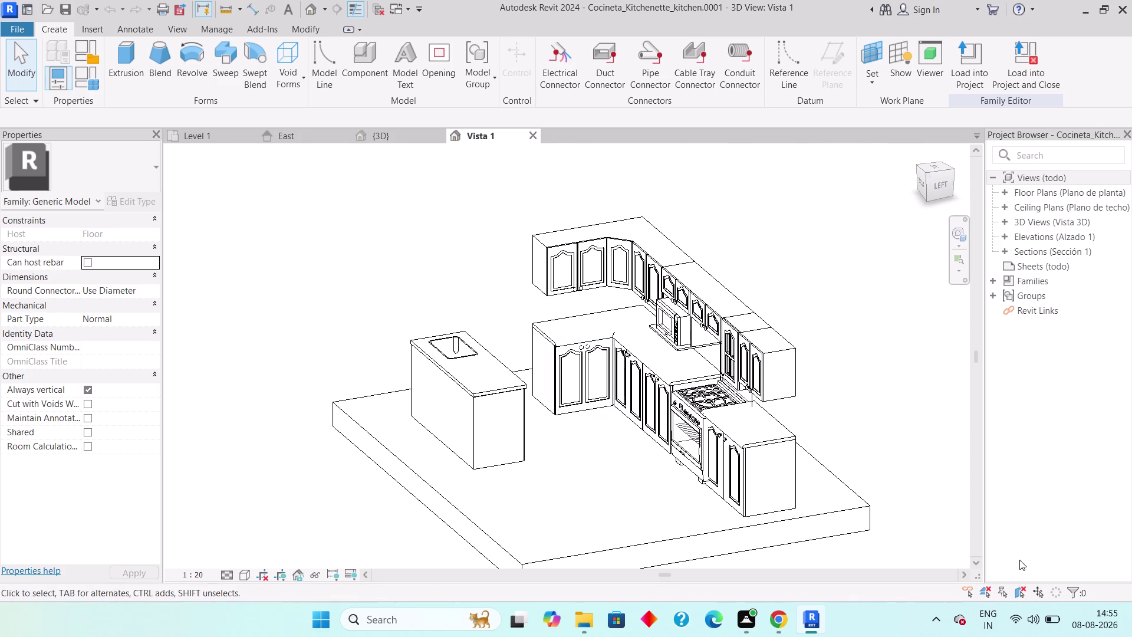